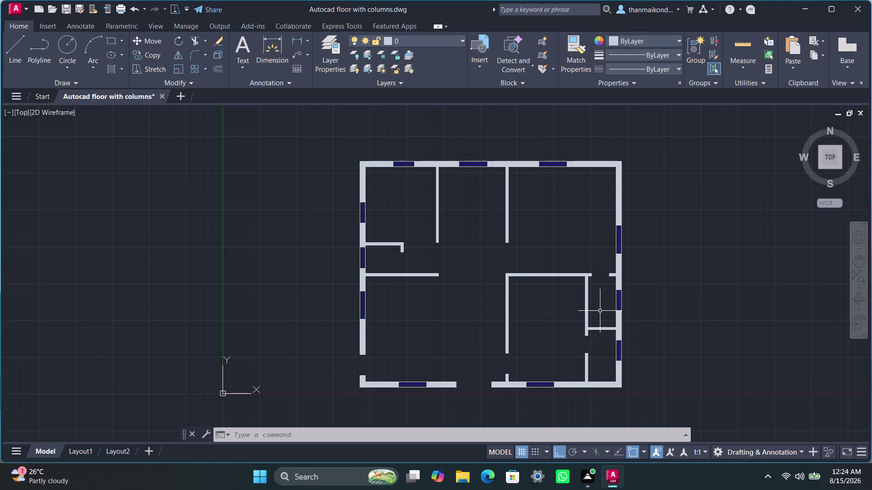
Open Tool Palettes with Ctrl+3 and start inserting the Door - Imperial sample.
key(ctrl+3)
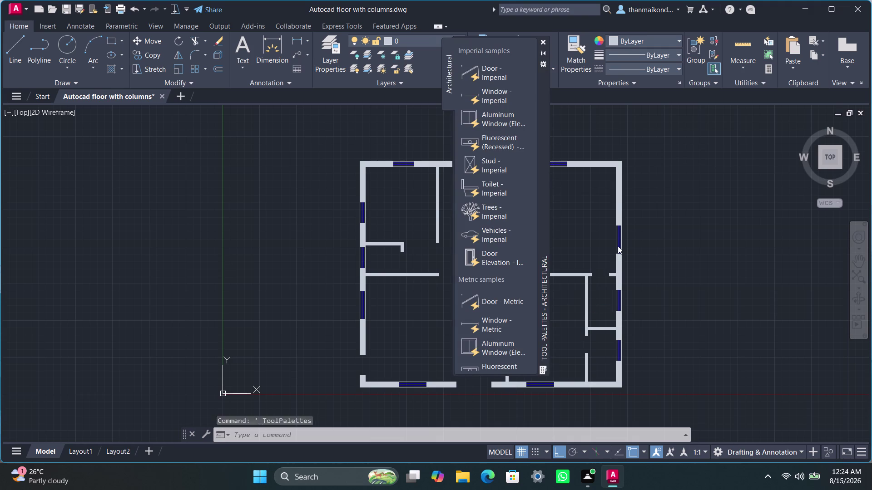
click(488, 71)
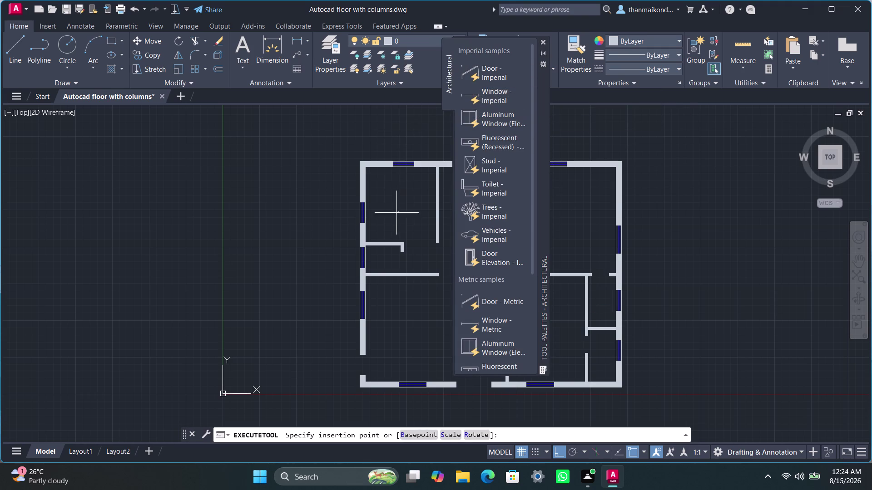
click(406, 252)
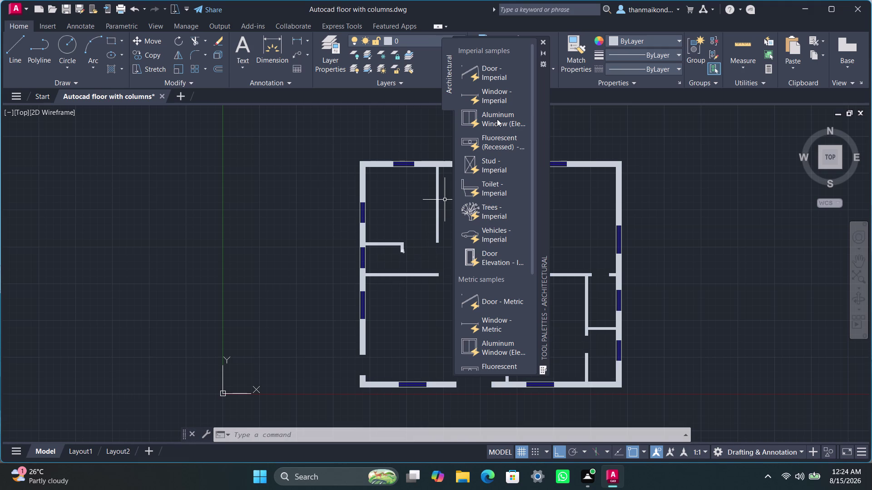
double_click(471, 77)
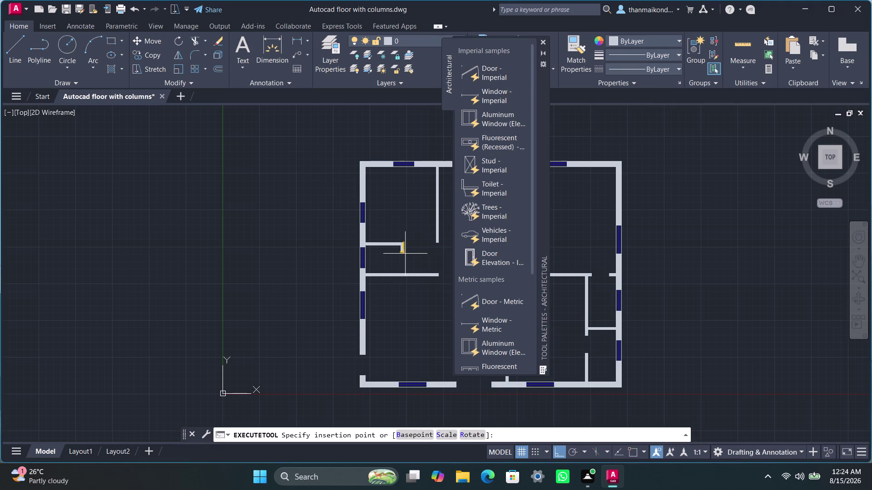
scroll(up, 3)
scroll(up, 3)
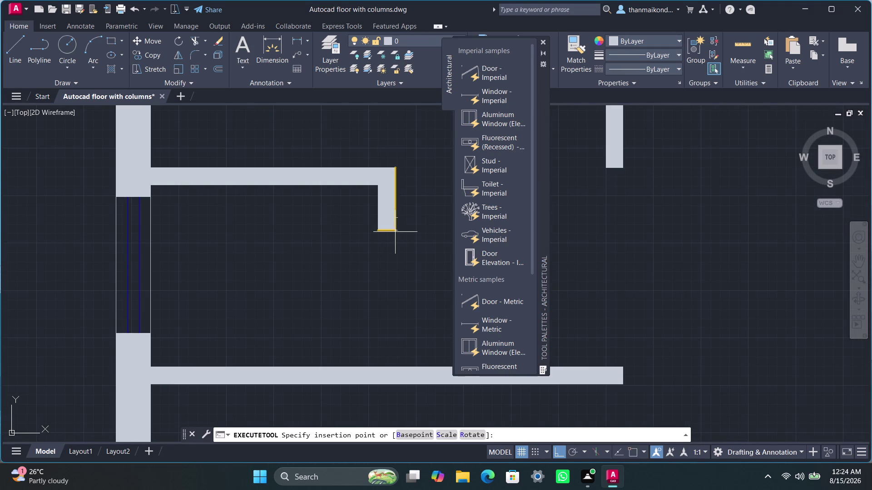
Place a trial door at the end of the short wall, then undo it twice.
click(395, 232)
scroll(up, 3)
scroll(up, 3)
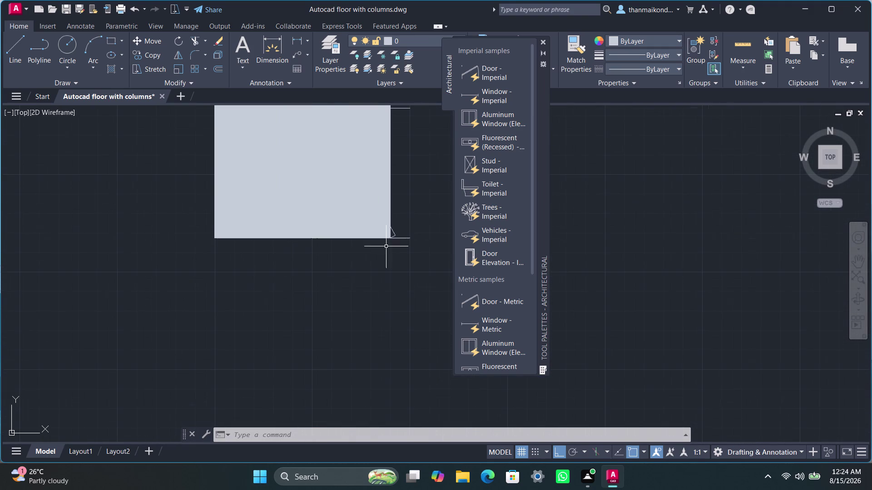
scroll(down, 3)
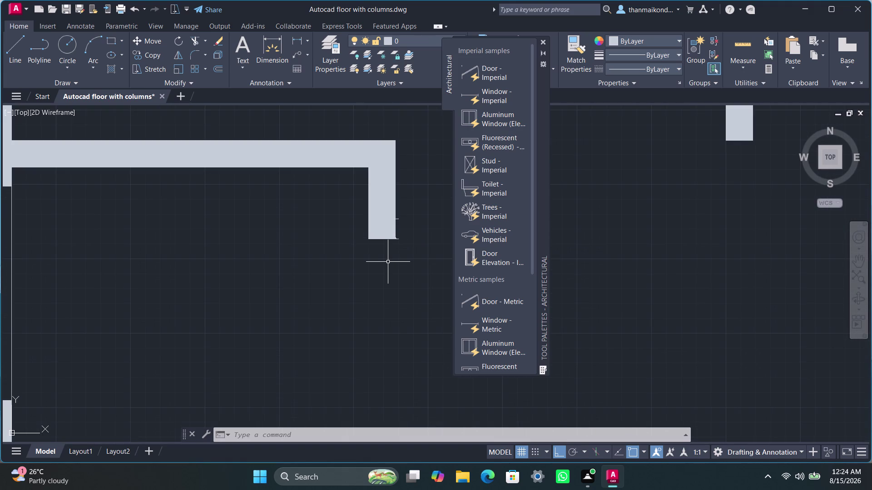
key(ctrl+z)
key(ctrl+z)
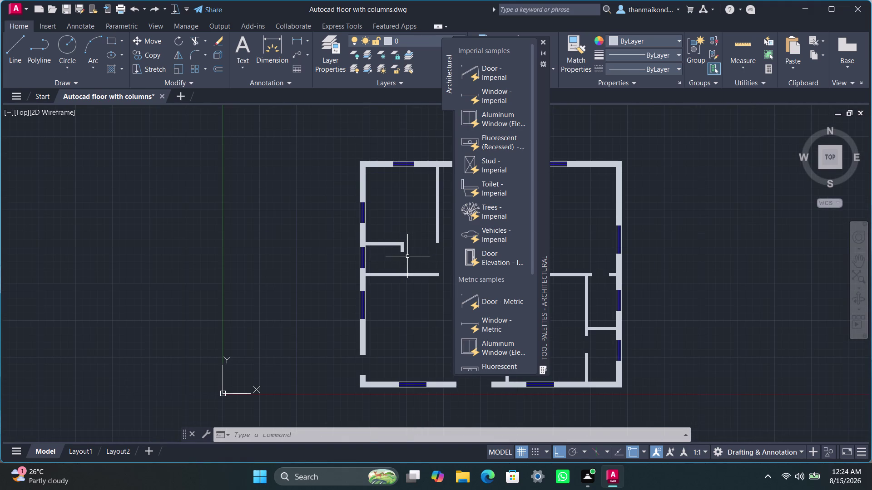
scroll(up, 3)
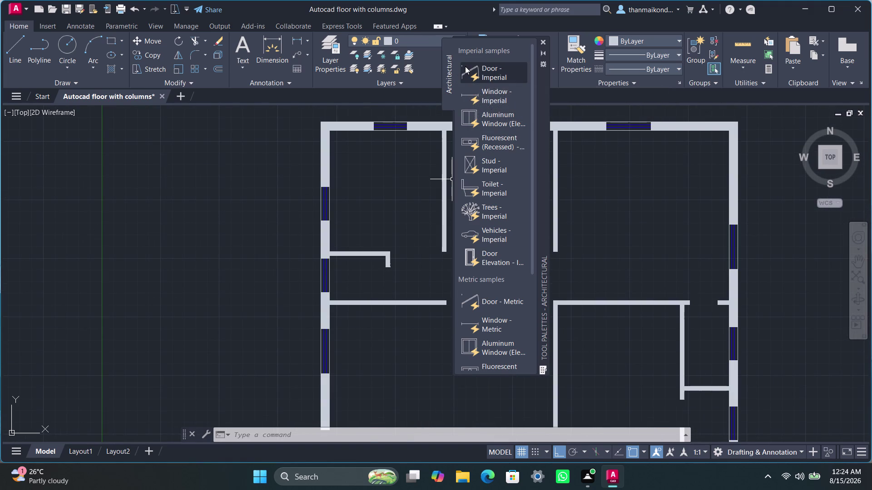
Insert the Door - Imperial block in the empty space left of the plan.
right_click(512, 76)
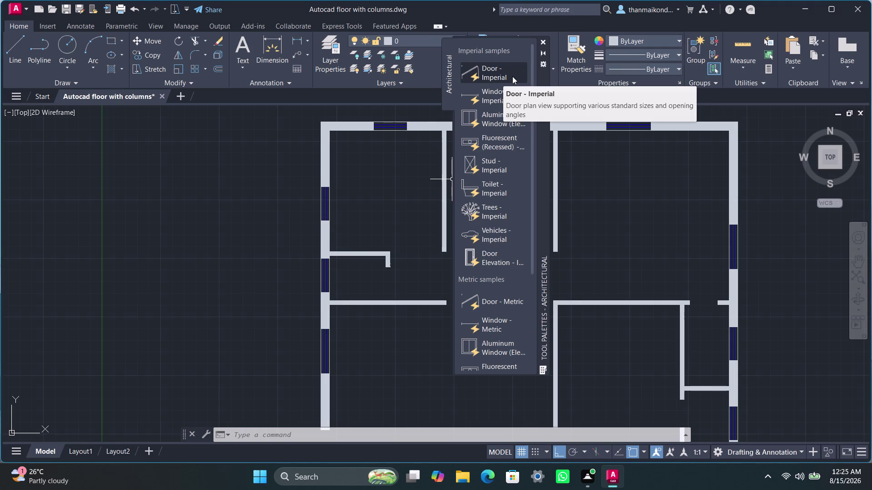
click(511, 77)
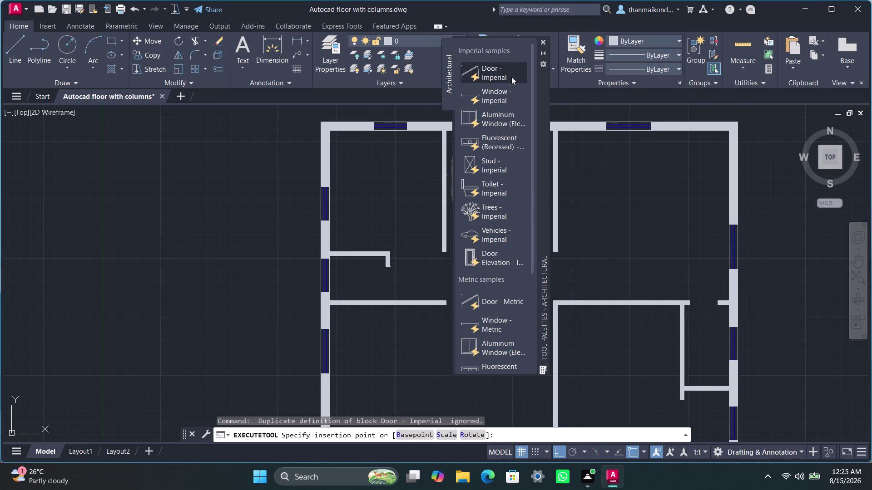
click(153, 200)
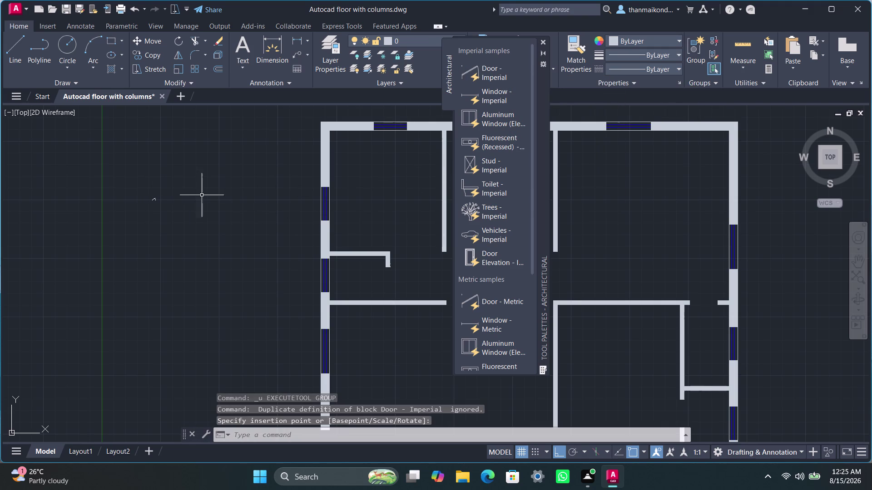
scroll(up, 3)
scroll(up, 3)
middle_drag(173, 190, 174, 234)
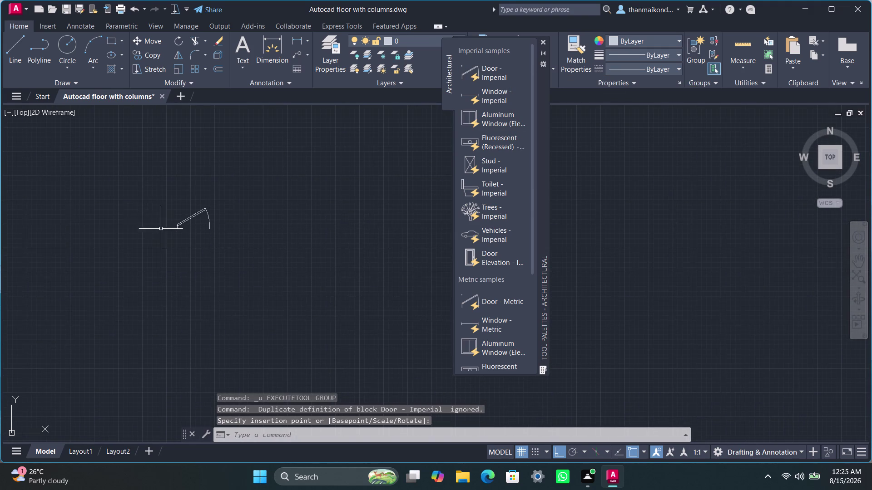
key(Escape)
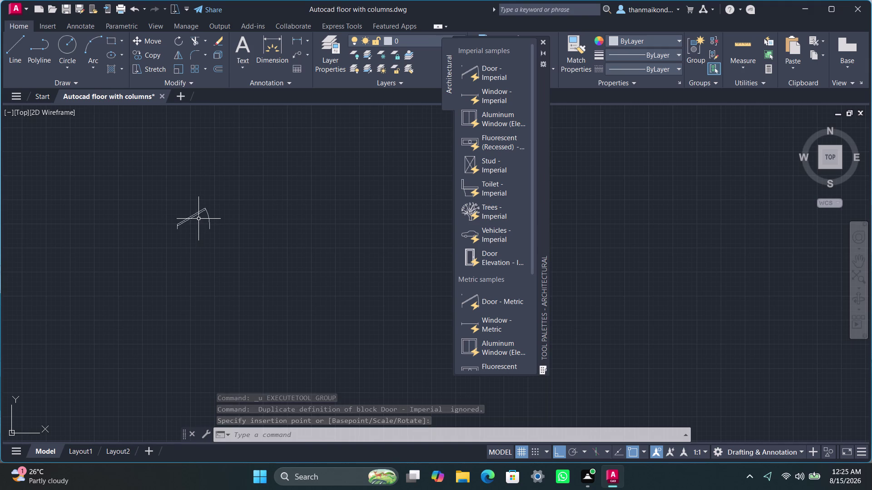
Select the new door and stretch its width grip to a wider opening.
click(166, 201)
click(242, 241)
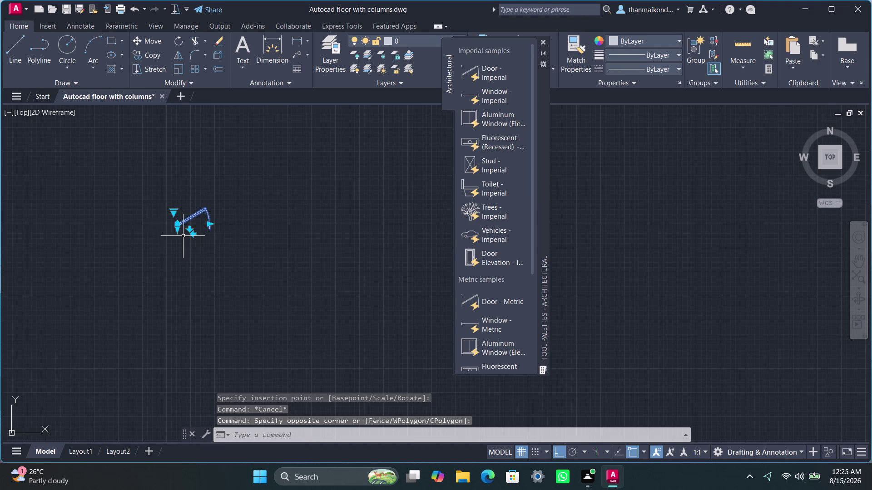
scroll(up, 3)
drag(240, 206, 299, 213)
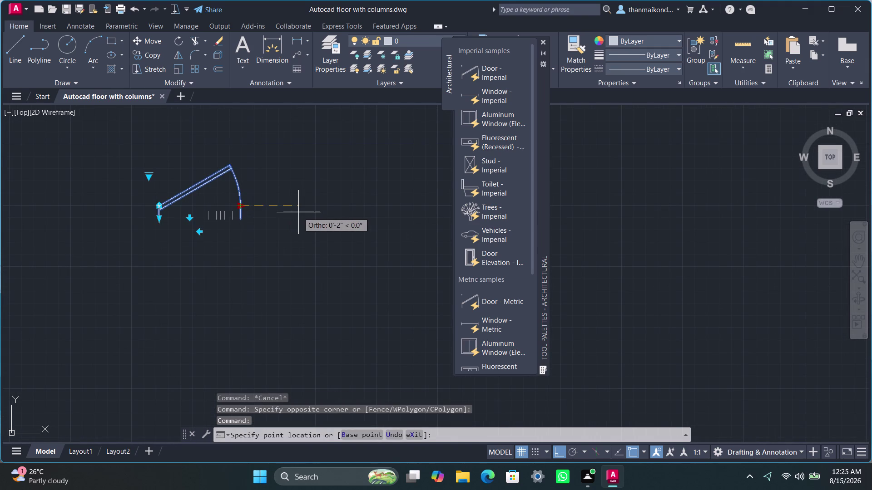
drag(299, 213, 299, 212)
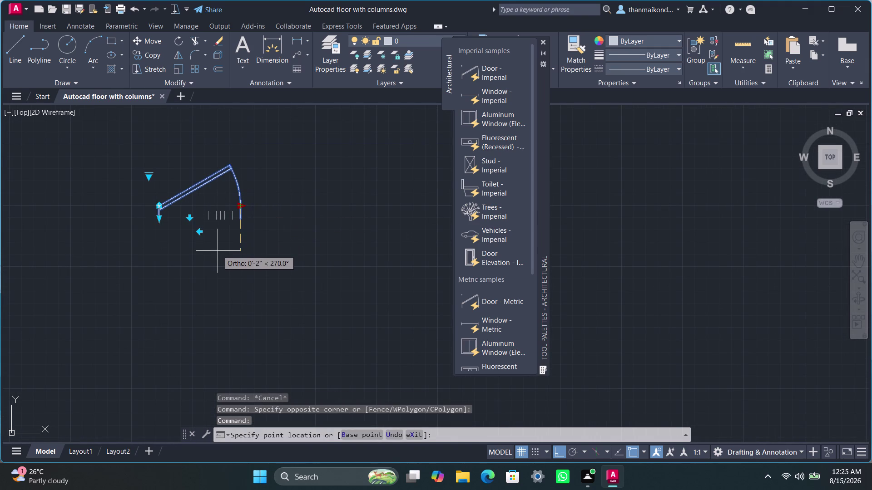
click(217, 259)
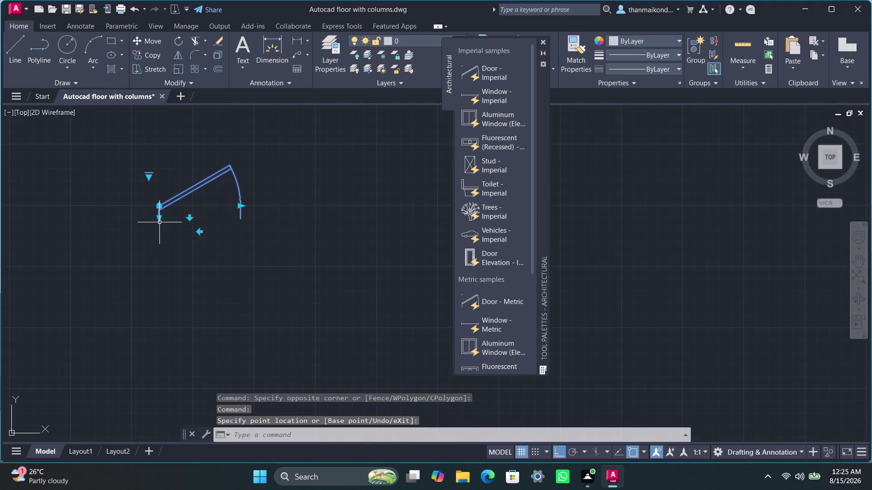
Clear and reselect the door block so its swing can be edited.
click(159, 222)
key(Escape)
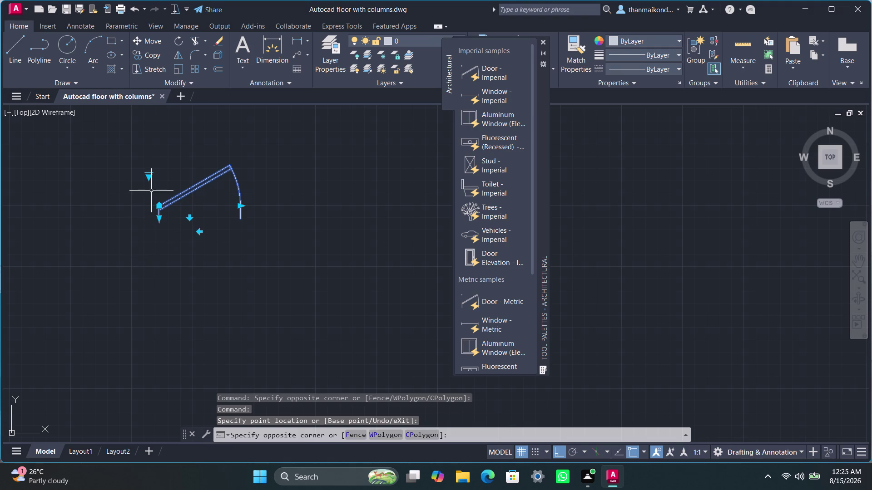
key(Escape)
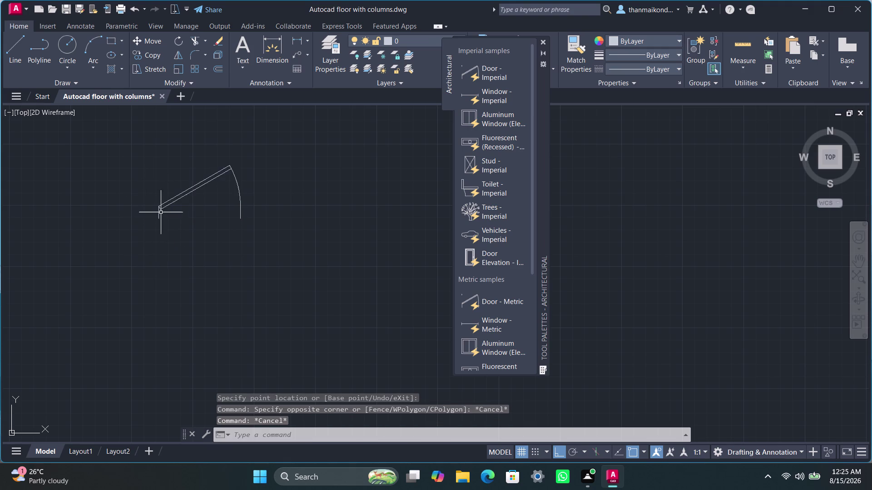
click(159, 209)
click(148, 180)
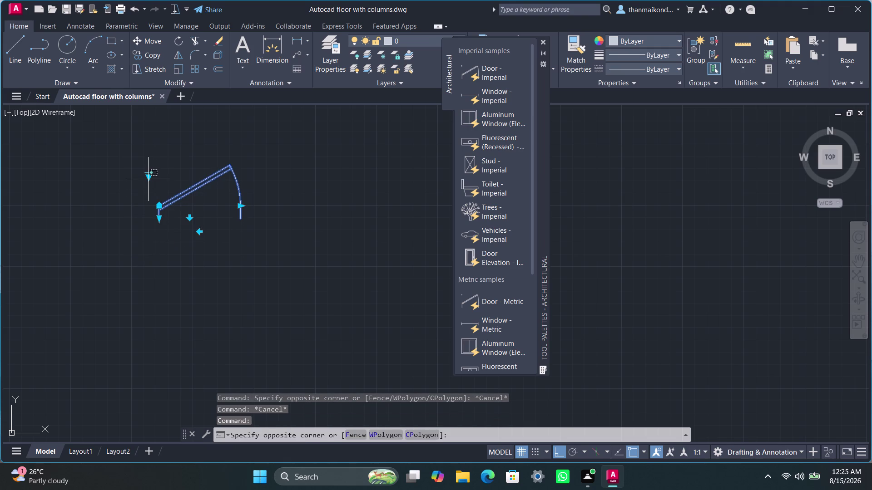
key(Escape)
key(Escape)
key(Escape)
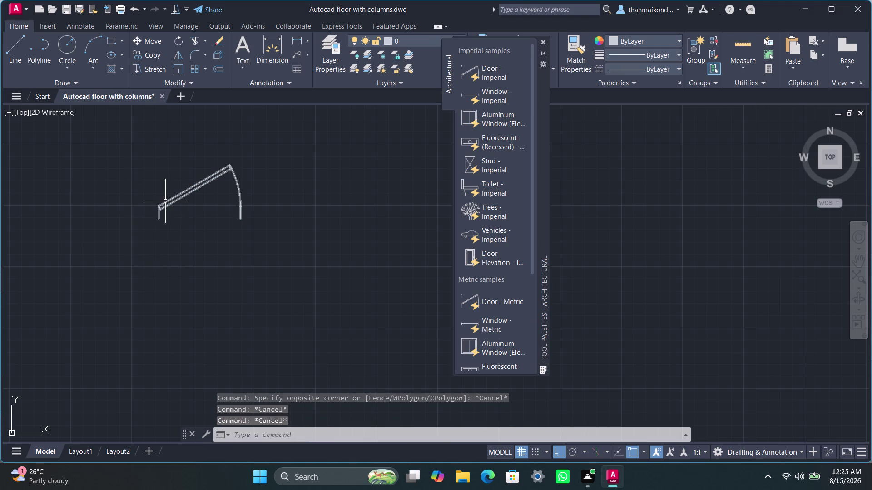
click(165, 203)
Set the door block's opening angle to 90 degrees.
click(148, 178)
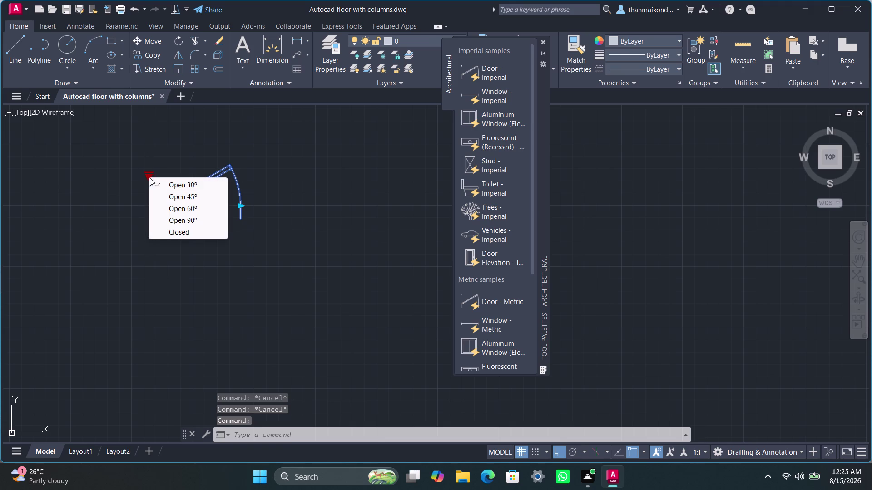
click(189, 218)
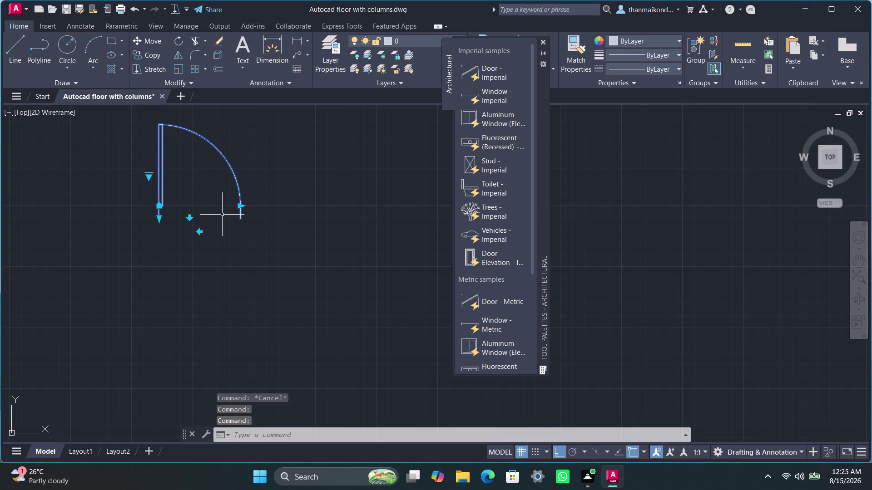
click(160, 158)
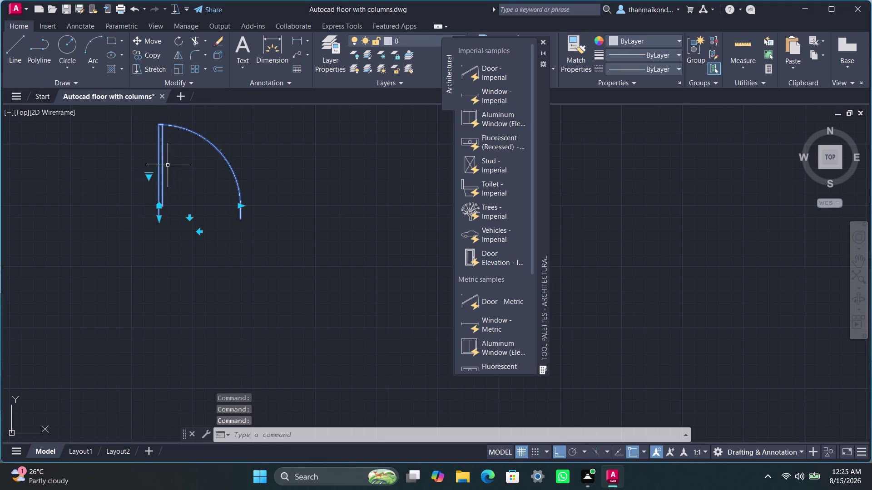
scroll(down, 3)
middle_drag(264, 250, 176, 258)
scroll(down, 3)
scroll(down, 3)
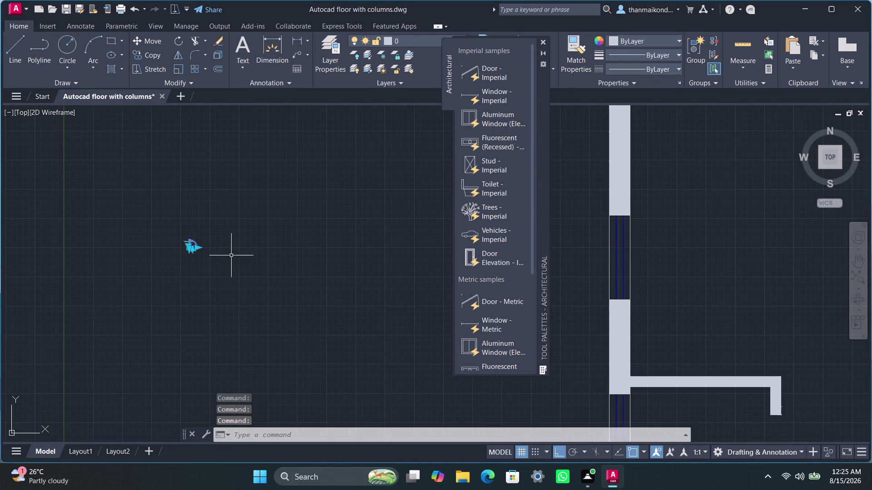
middle_drag(233, 256, 240, 253)
scroll(up, 3)
scroll(up, 3)
middle_drag(212, 227, 307, 255)
Widen the door, flip its swing to the other side, keeping 90 degrees.
drag(228, 236, 268, 237)
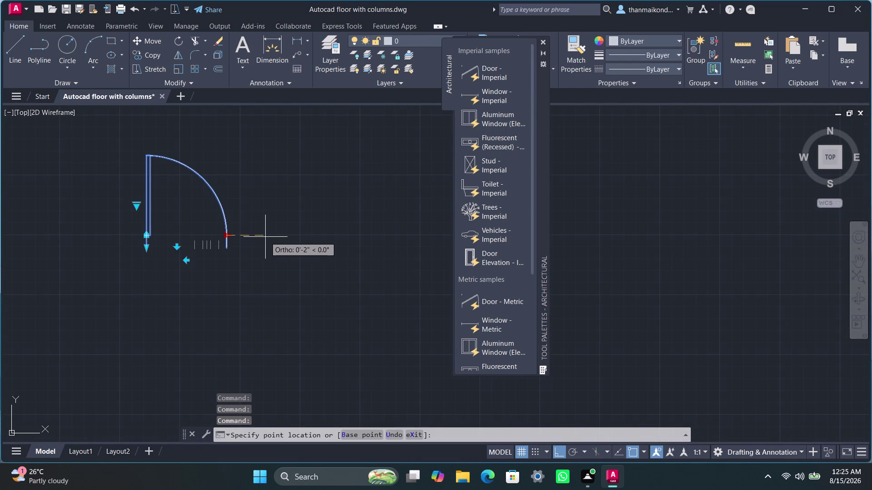
drag(268, 237, 317, 237)
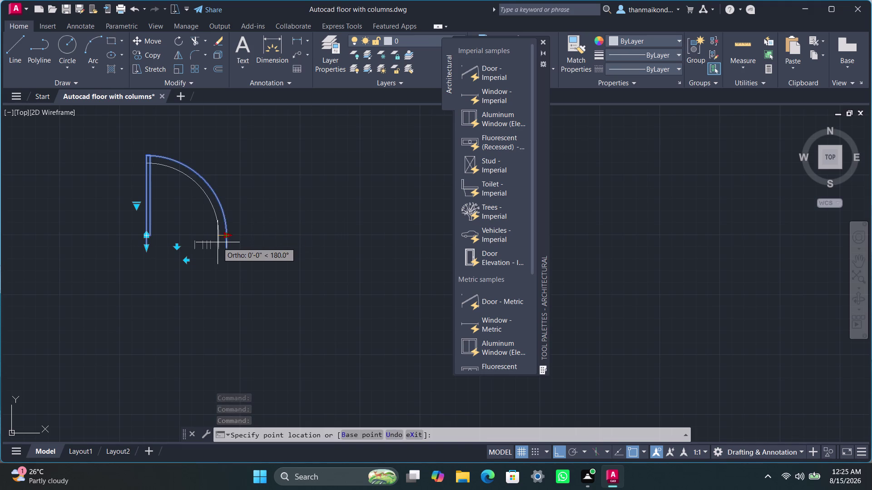
click(240, 218)
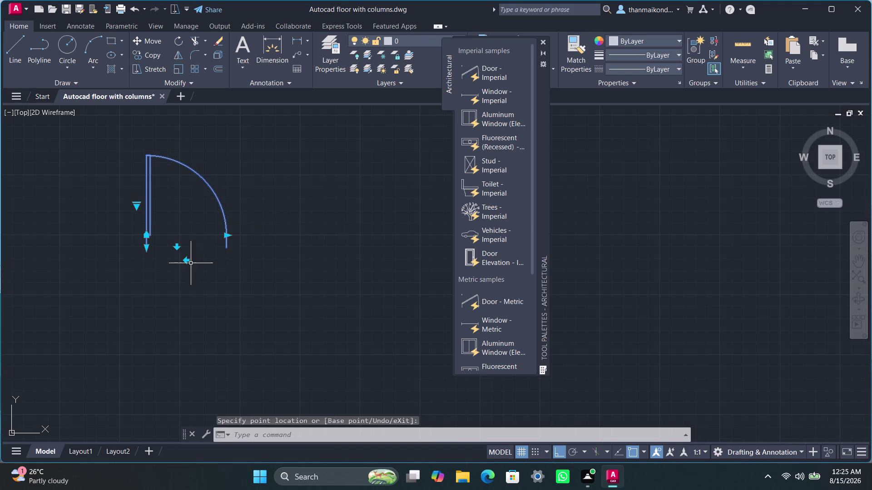
click(178, 248)
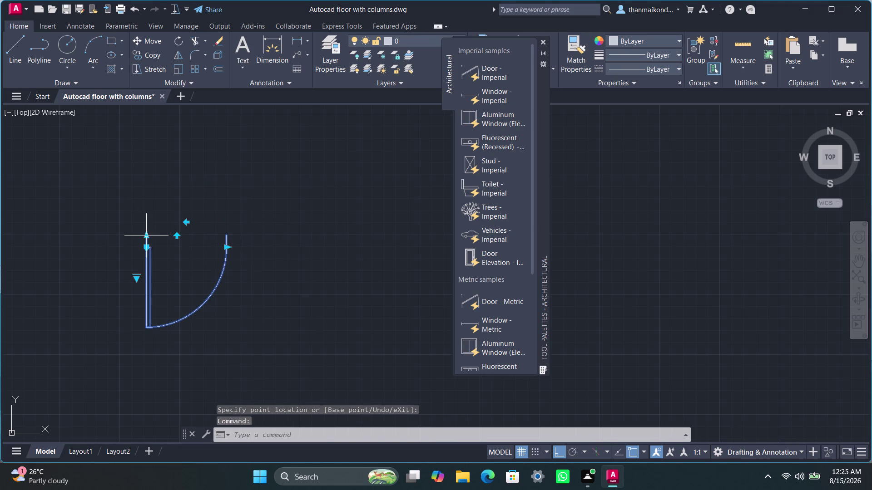
drag(147, 237, 156, 177)
click(154, 177)
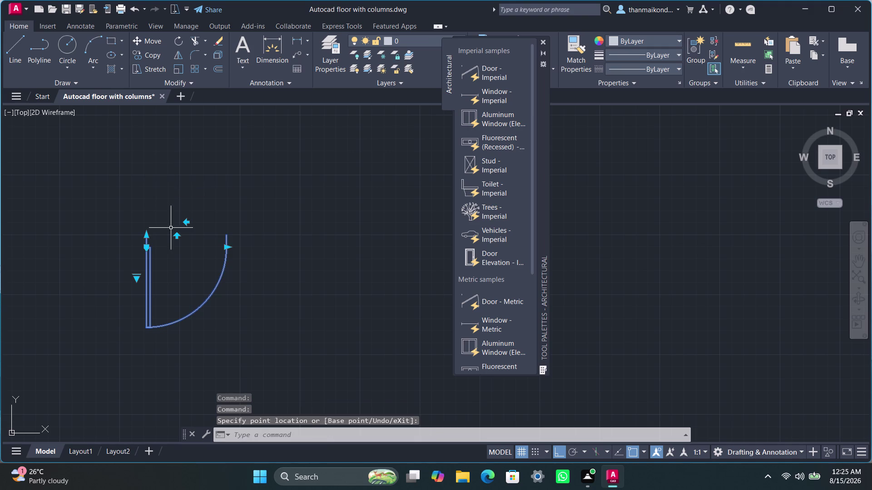
click(137, 277)
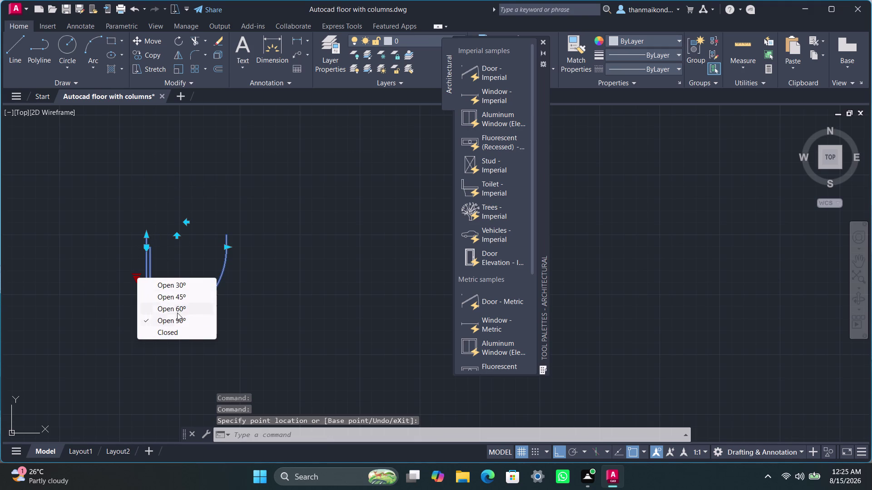
click(183, 318)
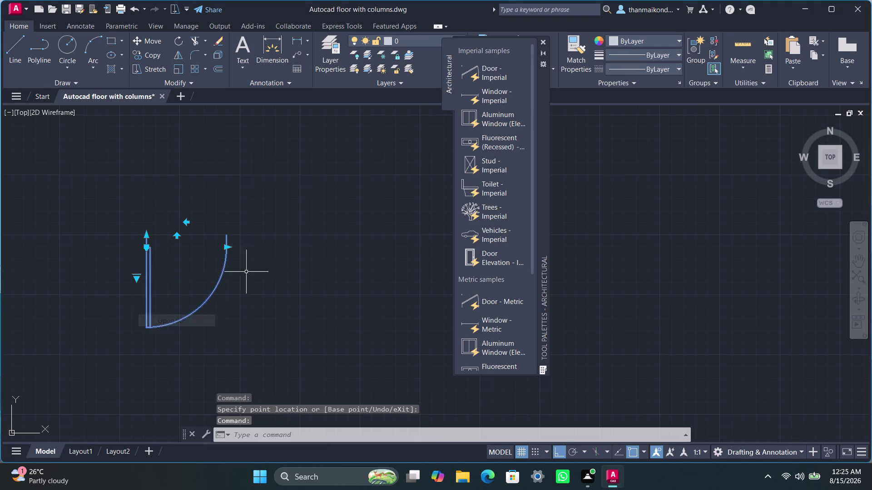
Drag the door arc's end point and snap it back onto the arc end.
drag(229, 249, 273, 252)
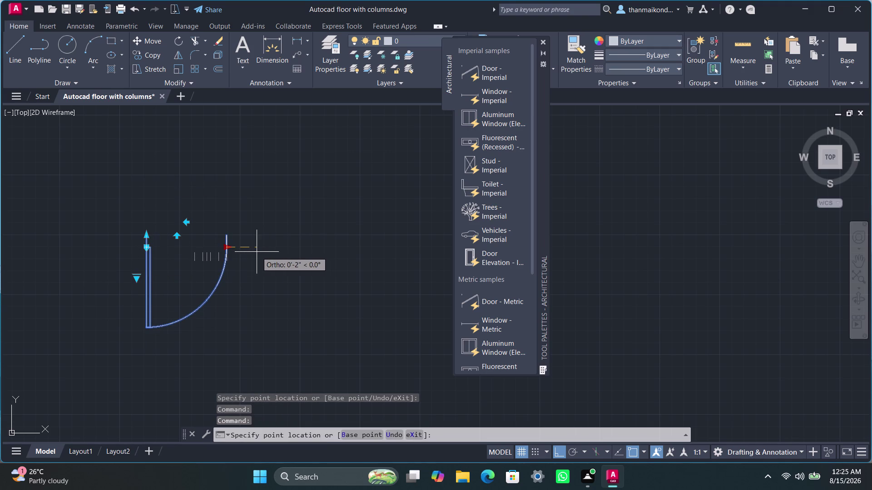
click(251, 253)
drag(227, 247, 234, 248)
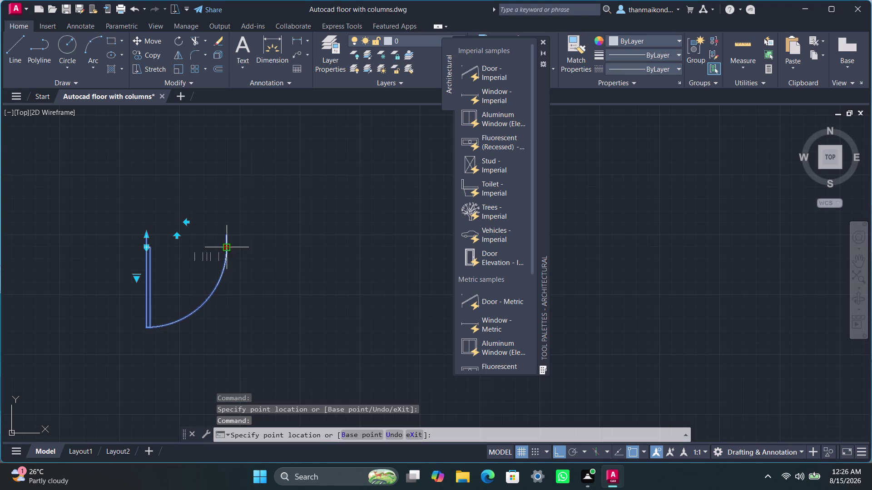
drag(234, 248, 317, 258)
click(292, 256)
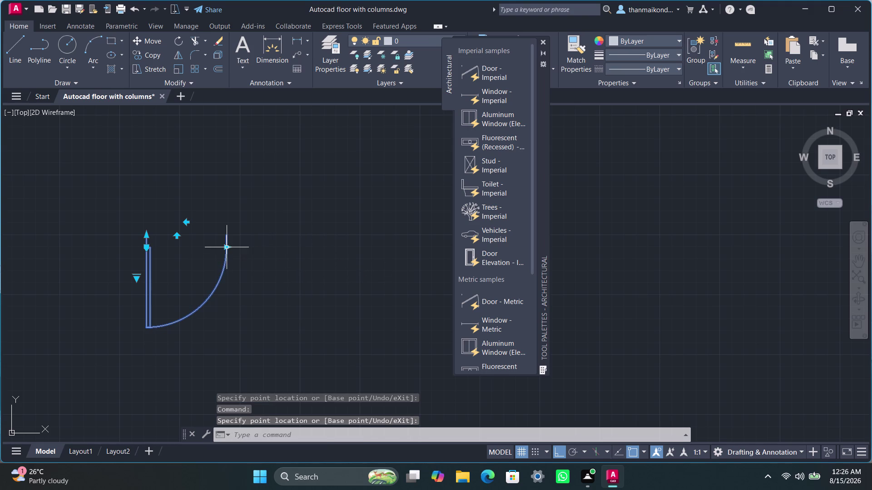
drag(226, 248, 280, 253)
click(273, 253)
Window-select the door swing block again, then cancel the edit.
scroll(down, 3)
middle_drag(289, 275, 323, 267)
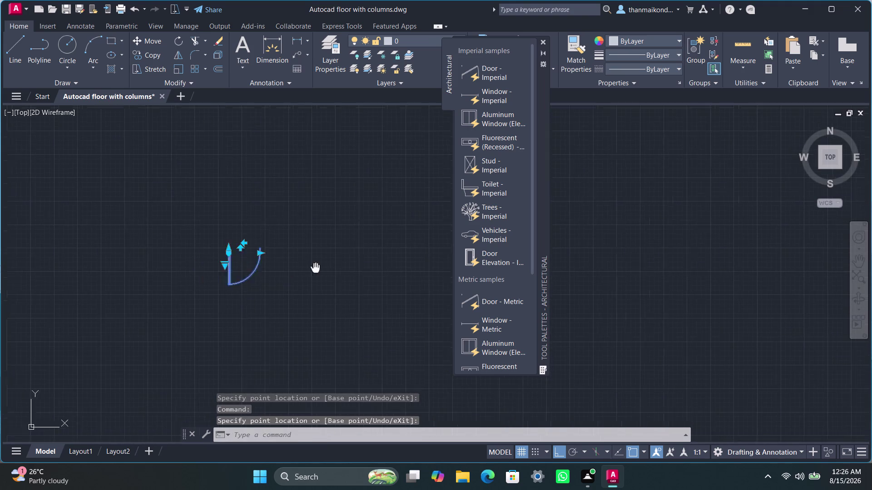
middle_drag(323, 266, 324, 266)
click(221, 230)
click(307, 300)
key(Escape)
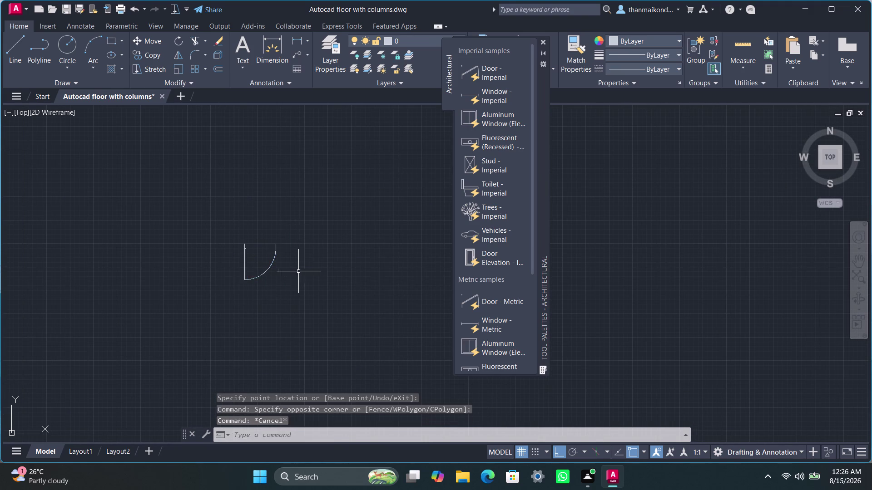
scroll(up, 3)
scroll(up, 3)
click(223, 240)
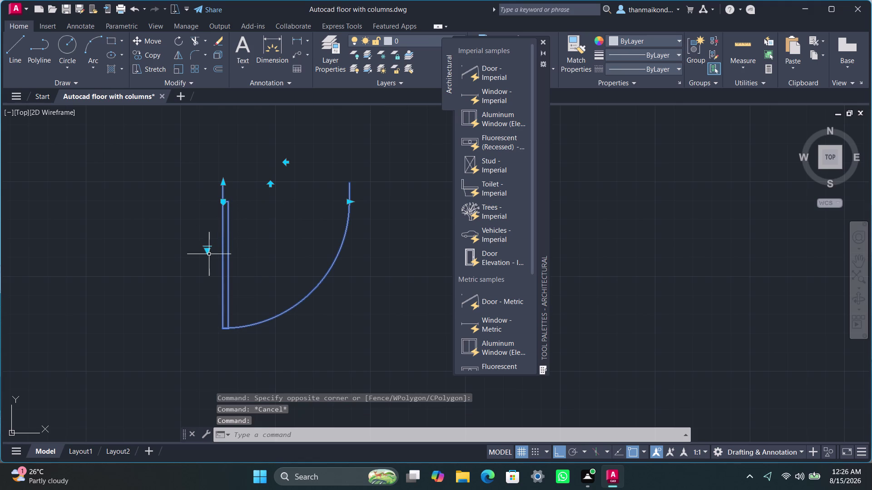
drag(348, 203, 387, 210)
key(Escape)
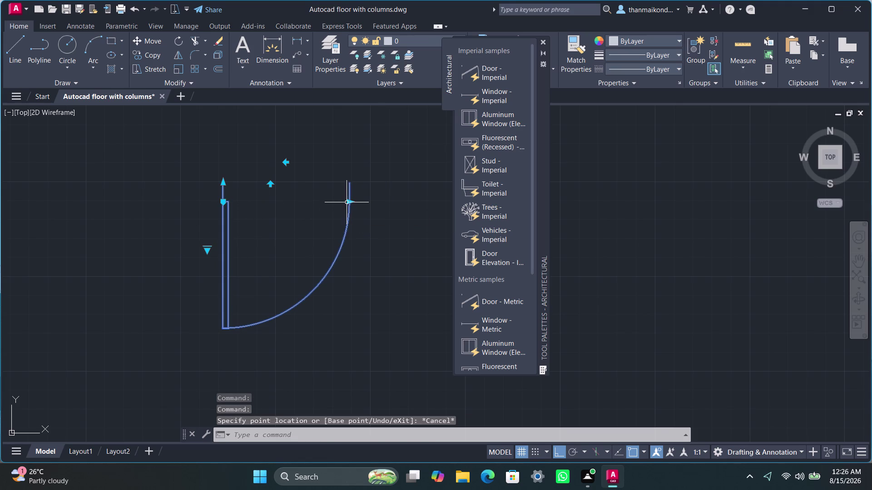
Stretch the arc end point, then window-select the door swing and cut it with Ctrl+X.
click(349, 202)
click(376, 201)
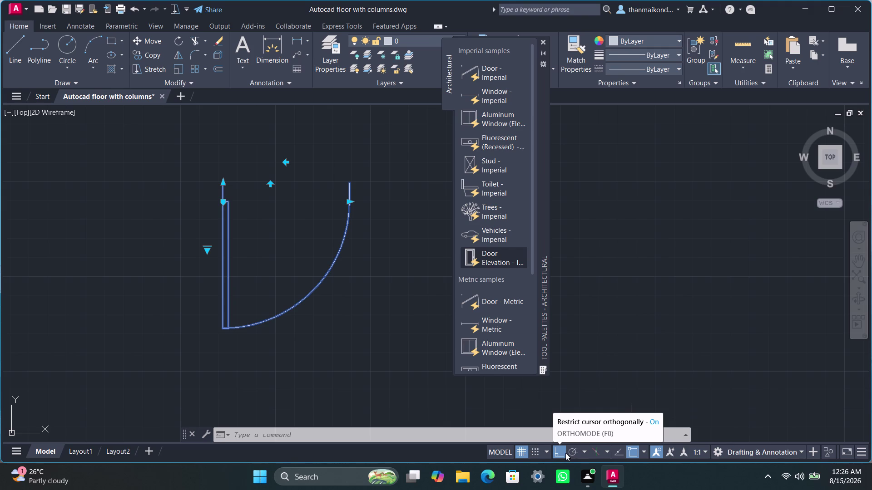
drag(553, 437, 545, 427)
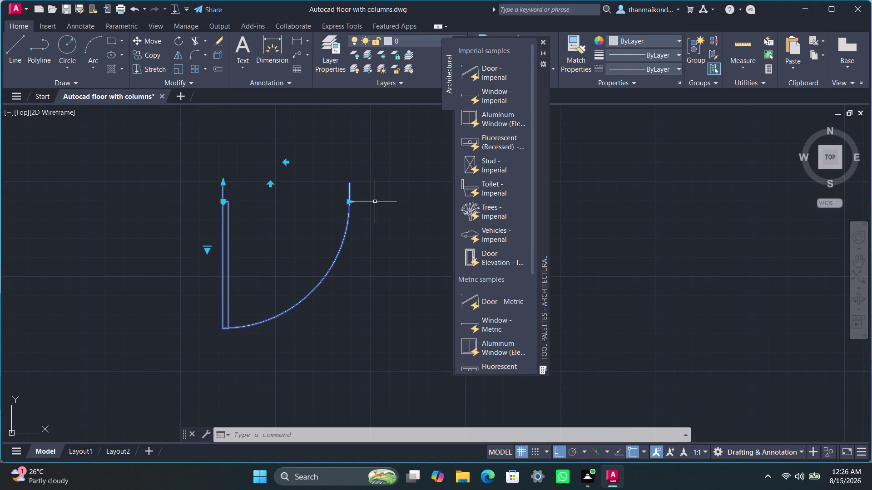
click(349, 199)
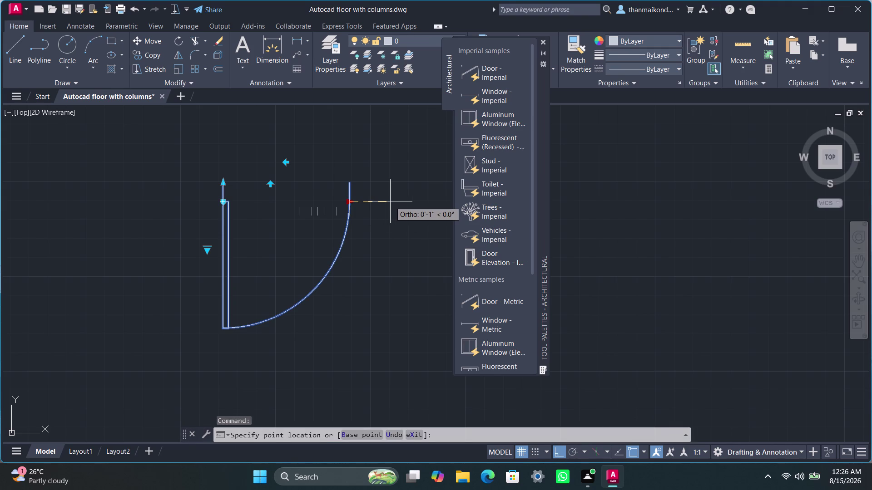
click(428, 203)
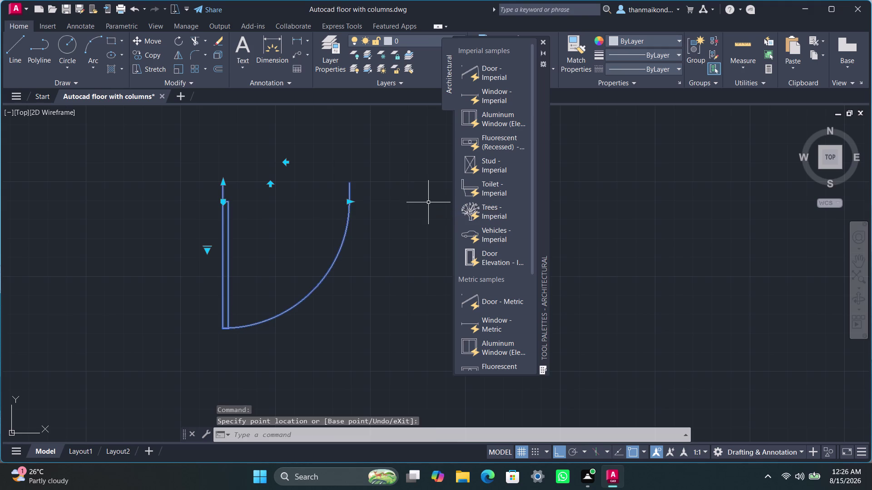
scroll(down, 3)
click(341, 245)
click(405, 301)
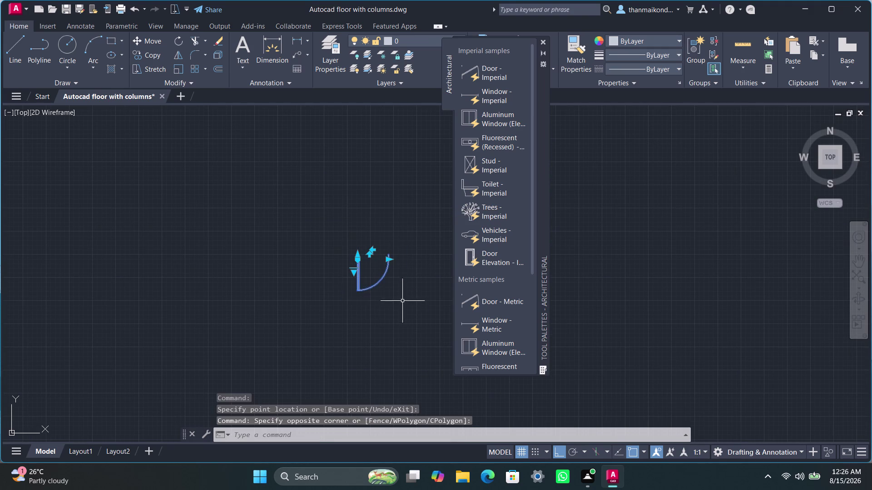
key(ctrl+x)
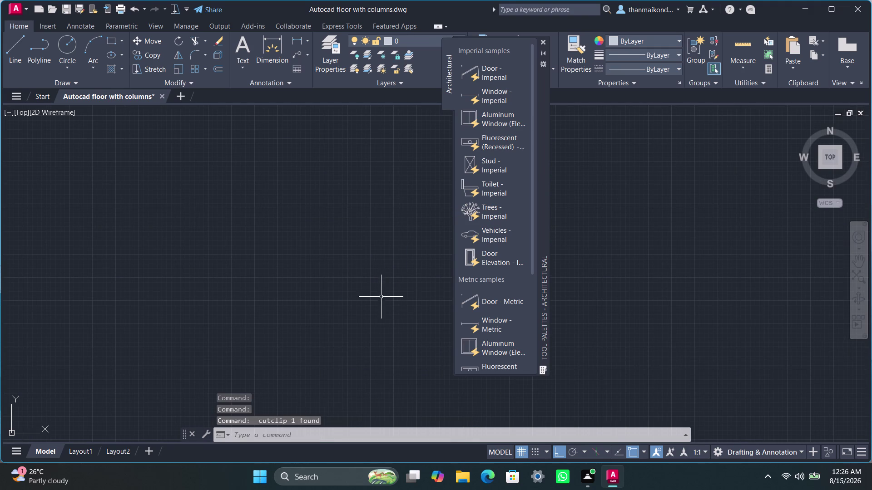
Paste the cut door at the floor plan's lower interior wall opening.
scroll(down, 3)
scroll(down, 3)
scroll(down, 3)
middle_drag(354, 282, 257, 255)
scroll(down, 3)
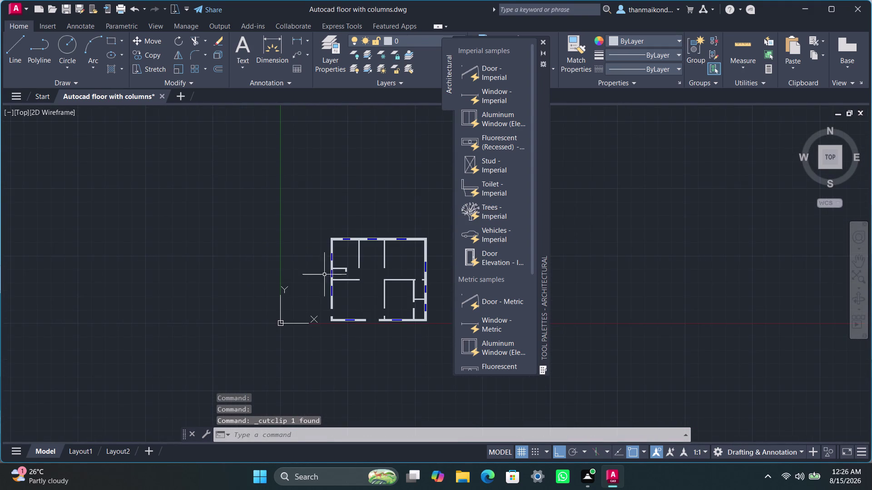
middle_drag(333, 278, 303, 263)
scroll(up, 3)
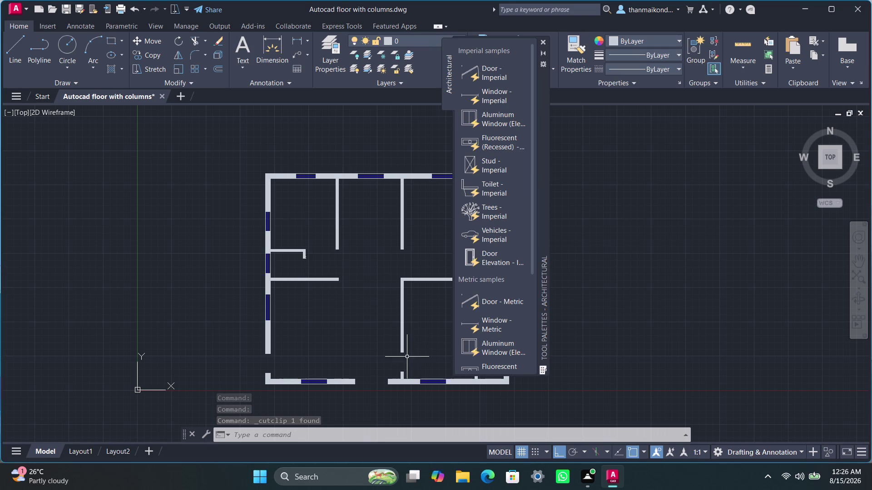
click(400, 355)
scroll(up, 3)
scroll(up, 3)
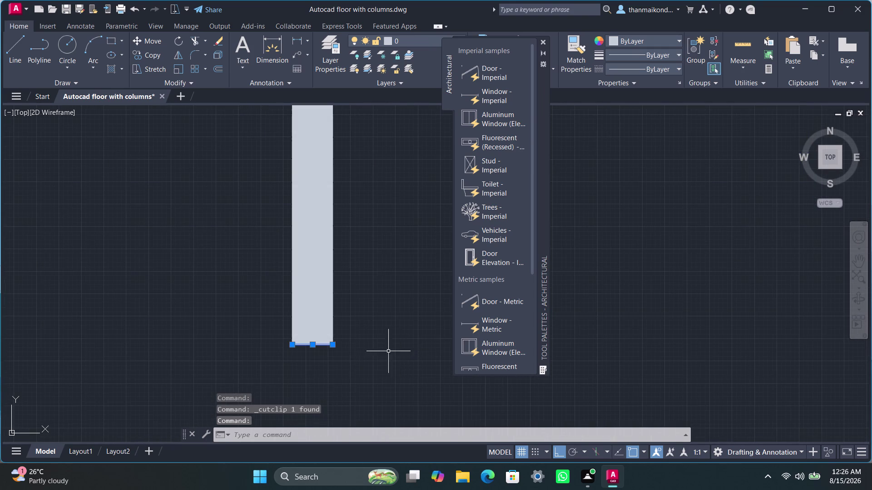
scroll(down, 3)
middle_drag(380, 351, 390, 315)
key(ctrl+v)
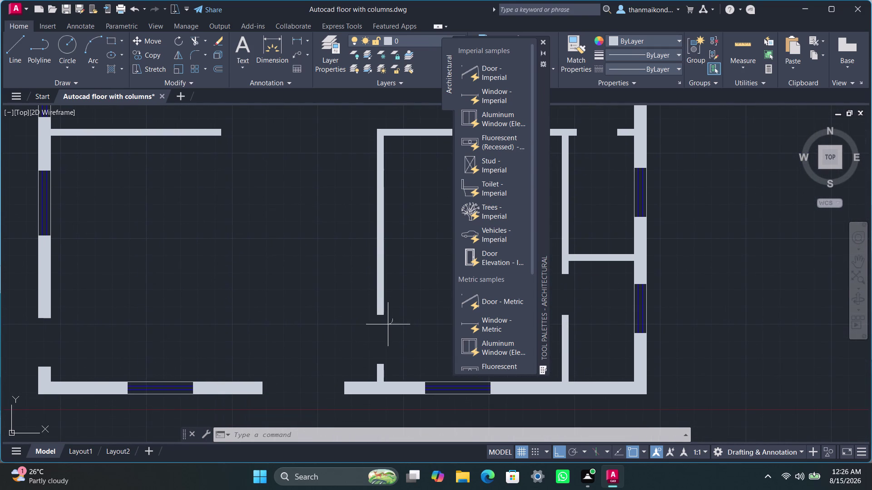
click(381, 362)
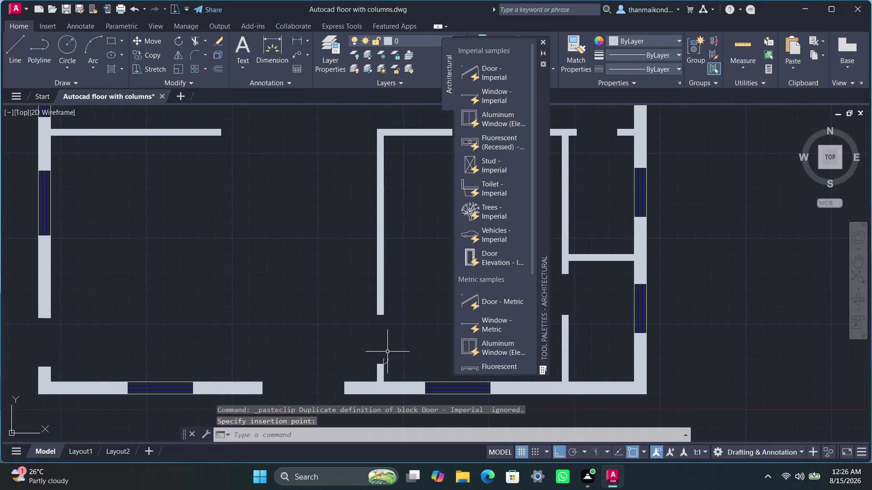
scroll(up, 3)
scroll(down, 3)
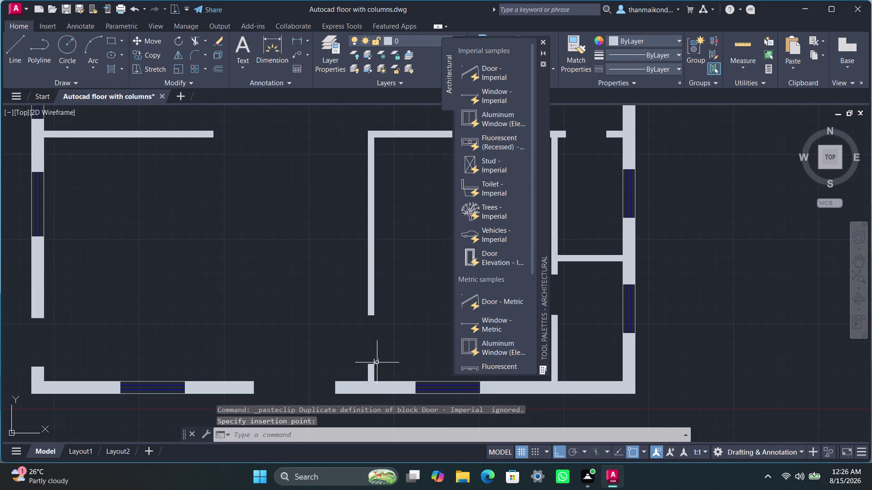
scroll(up, 3)
scroll(up, 3)
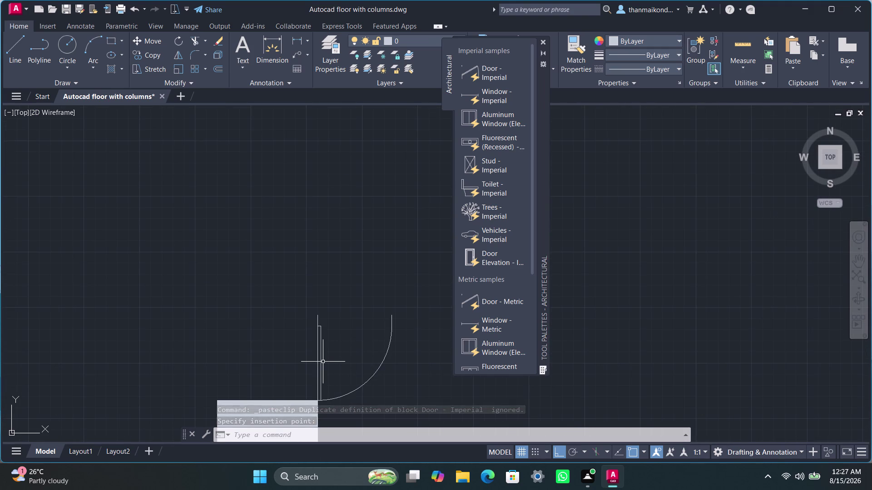
click(318, 362)
scroll(down, 3)
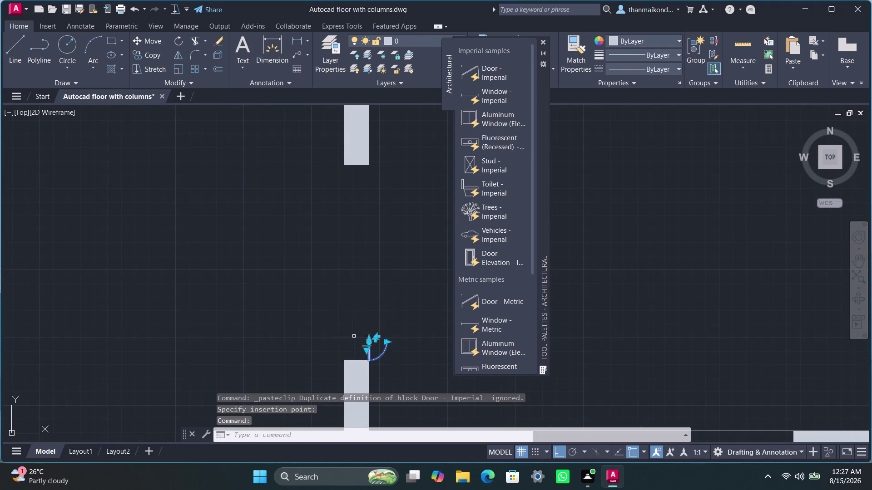
key(Escape)
Select and delete the pasted door copies, leaving the wall gap empty.
click(357, 339)
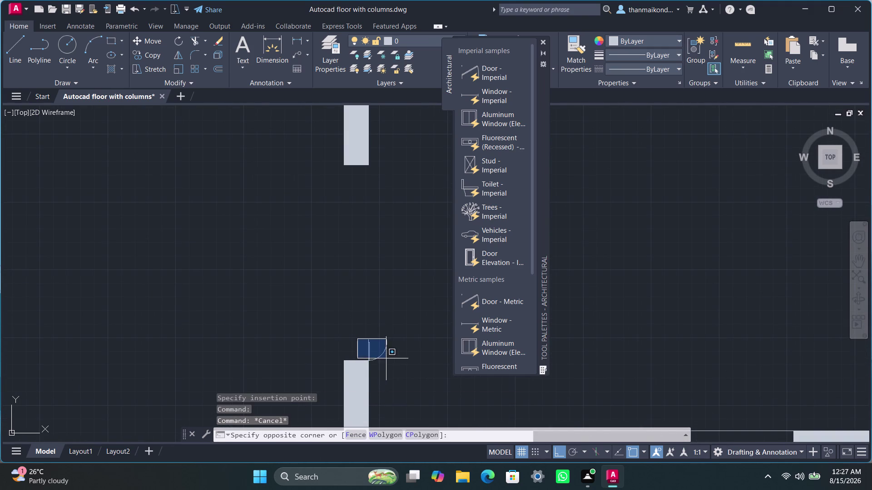
click(395, 371)
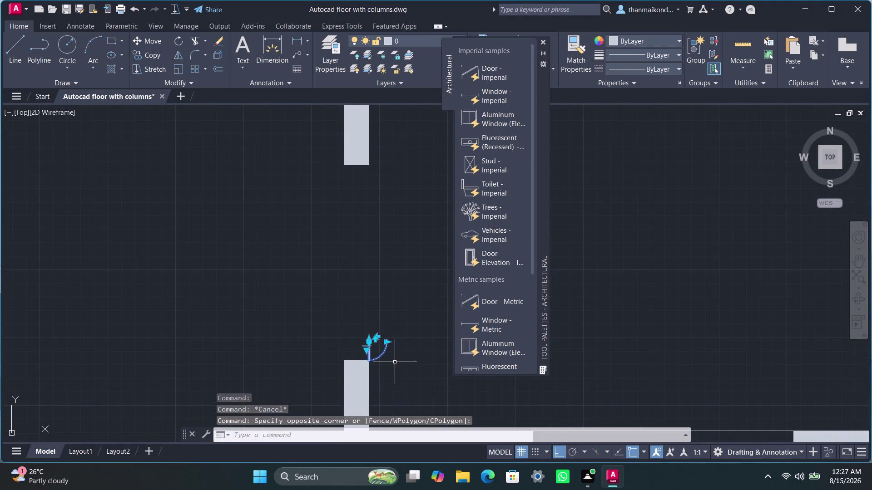
key(Escape)
scroll(up, 3)
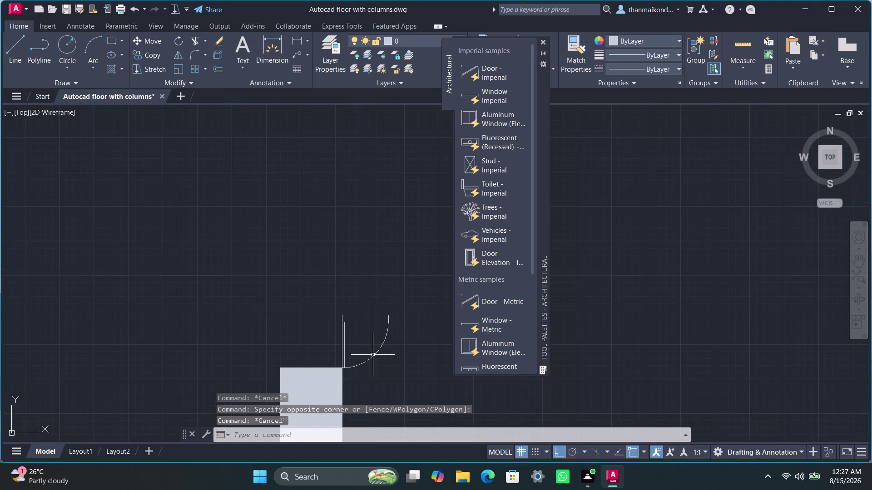
scroll(up, 3)
click(372, 357)
key(Delete)
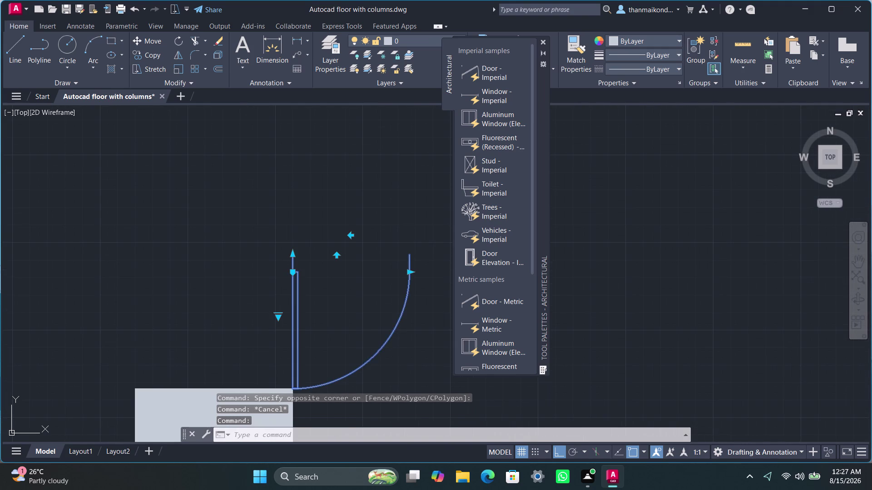
scroll(down, 3)
scroll(down, 3)
middle_drag(365, 287, 392, 316)
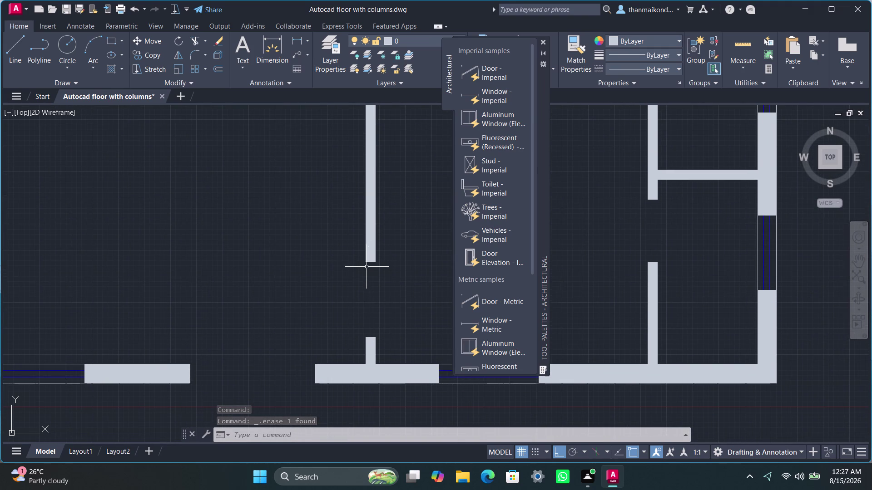
key(l)
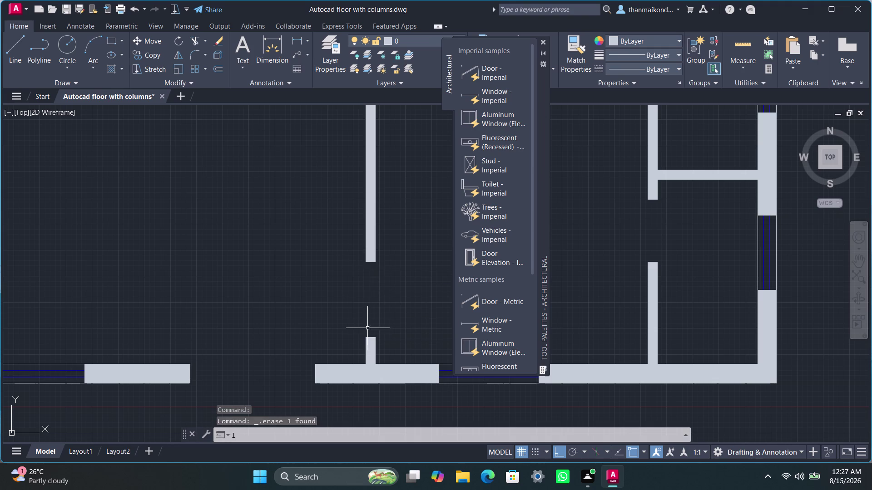
Cancel the accidentally started collinear constraint command.
scroll(up, 3)
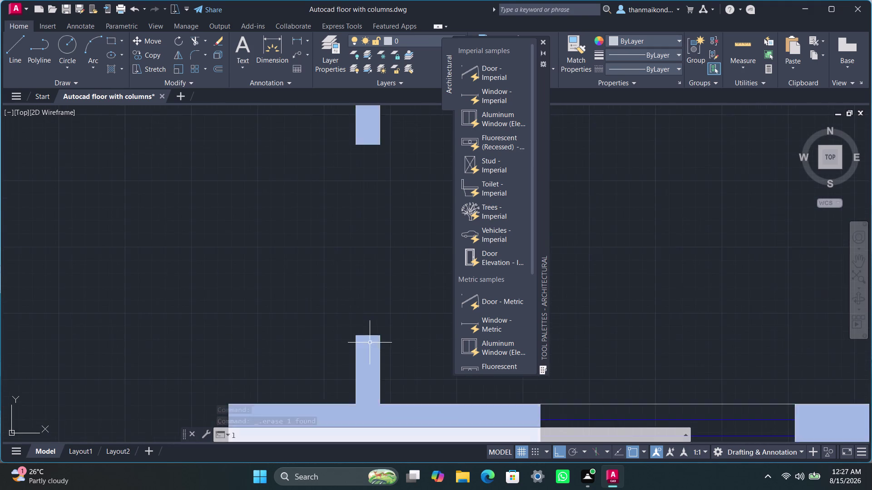
scroll(up, 3)
key(l)
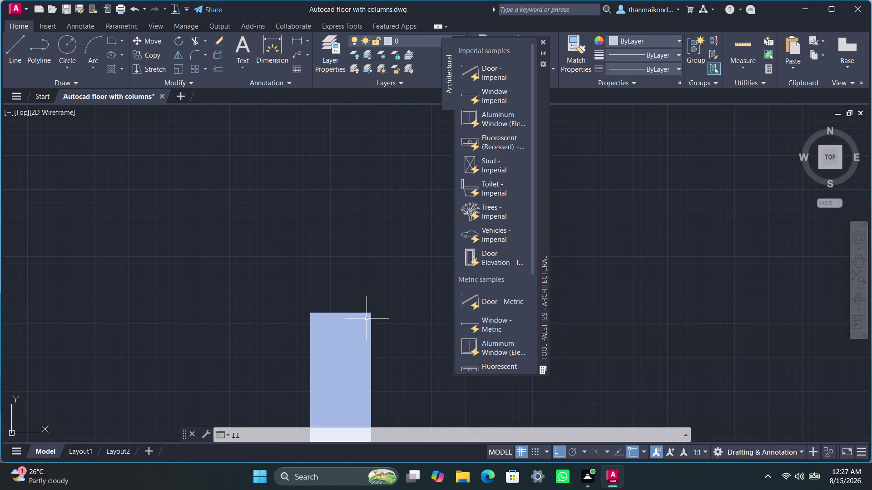
key(i)
text(ne)
key(Return)
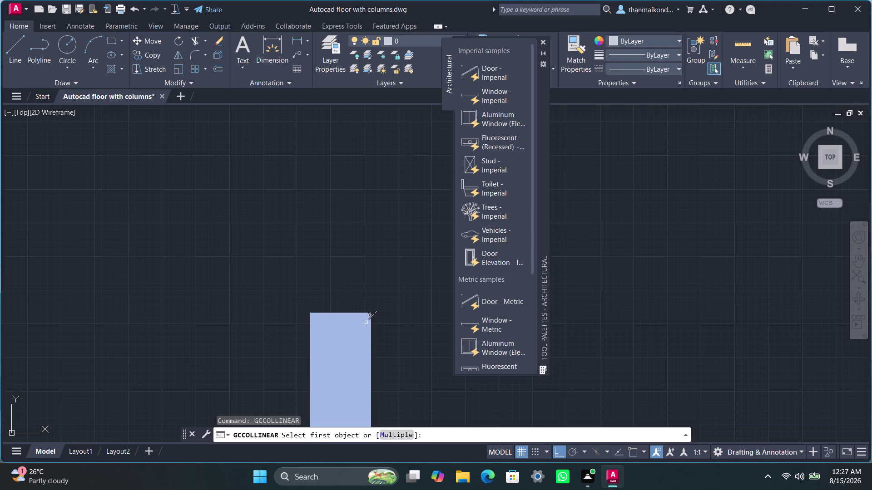
key(Escape)
key(Escape)
key(Escape)
key(Escape)
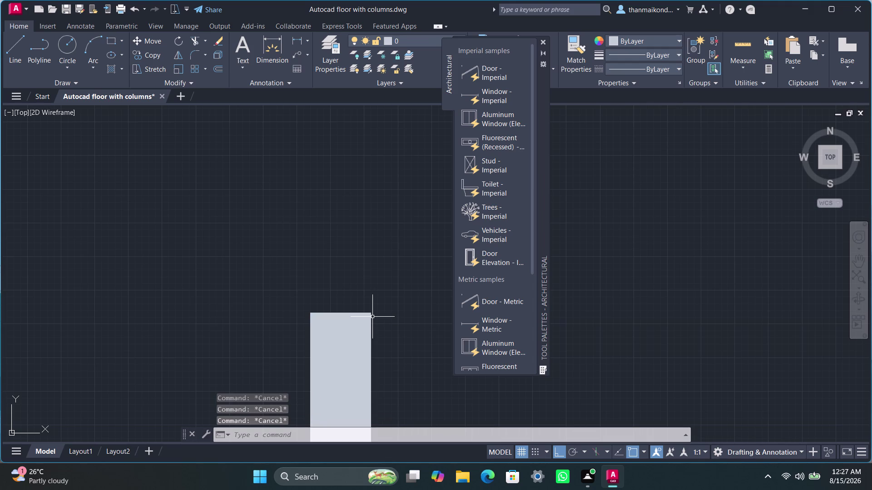
Draw a line from the stub's top corner, up and then right.
text(li)
text(ne)
key(Return)
click(369, 311)
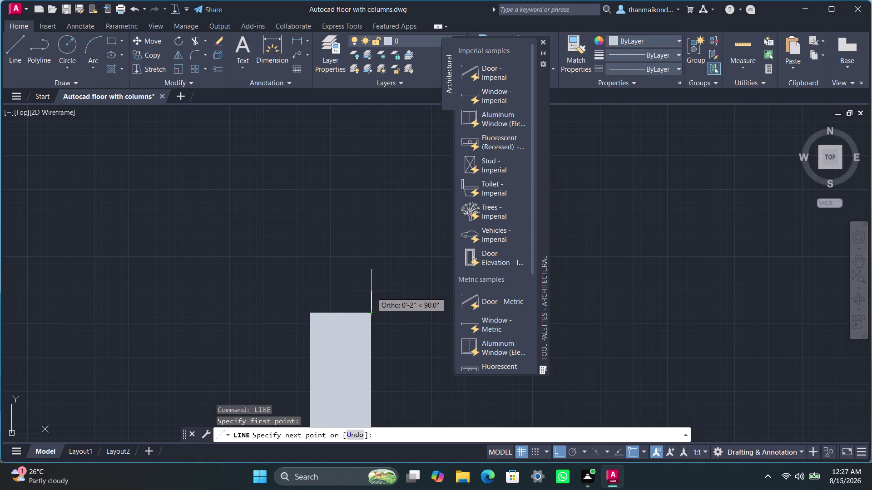
click(371, 292)
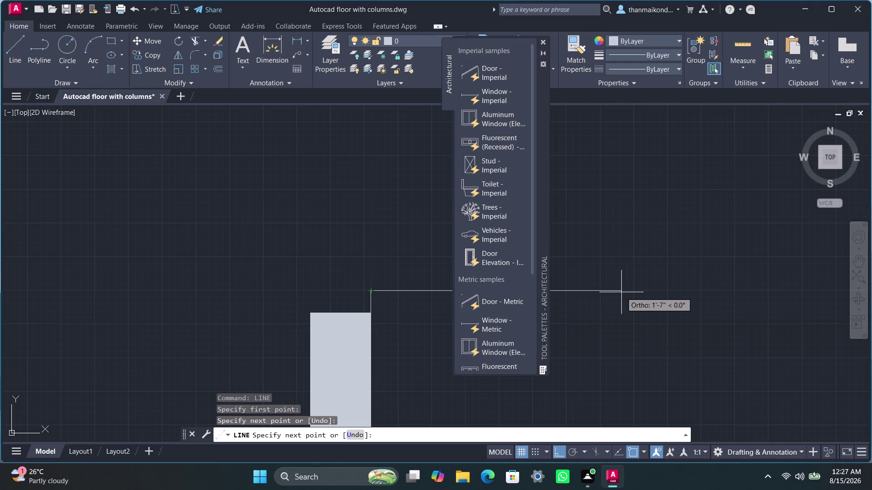
scroll(down, 3)
middle_drag(622, 293, 373, 293)
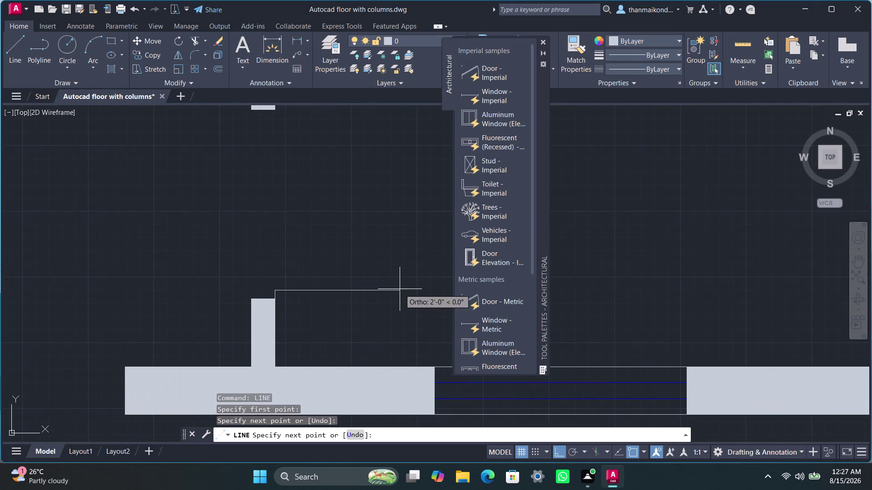
click(425, 291)
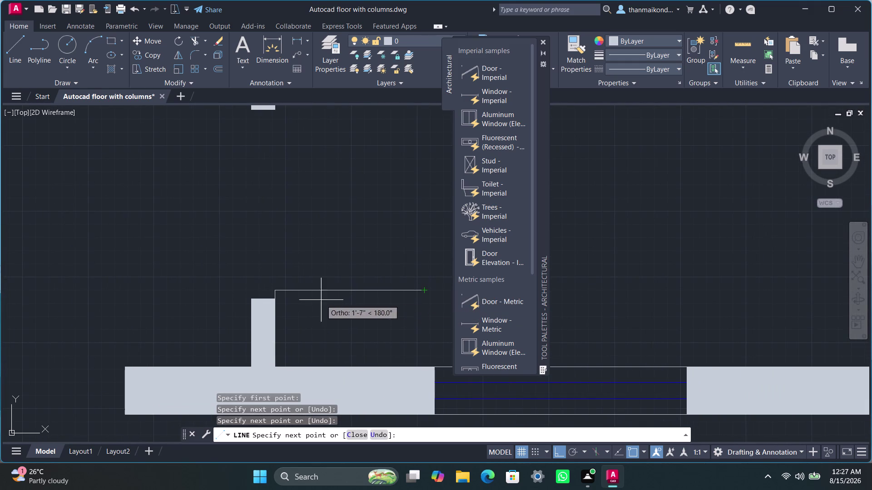
key(Escape)
Draw another line from the stub's top corner, then cancel it.
text(l)
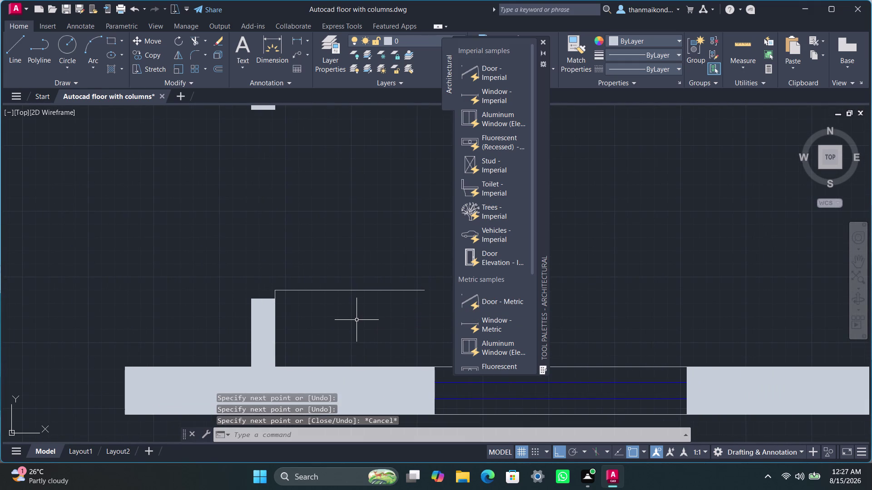
text(i)
text(ne)
key(Return)
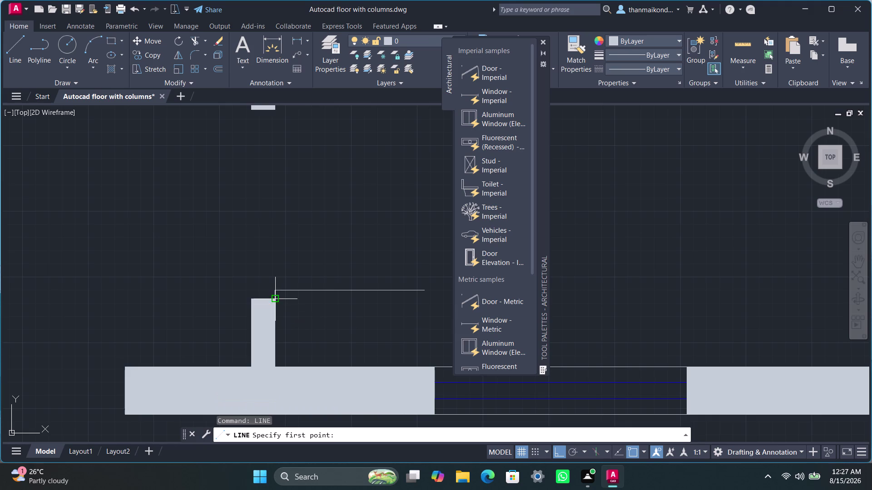
click(277, 300)
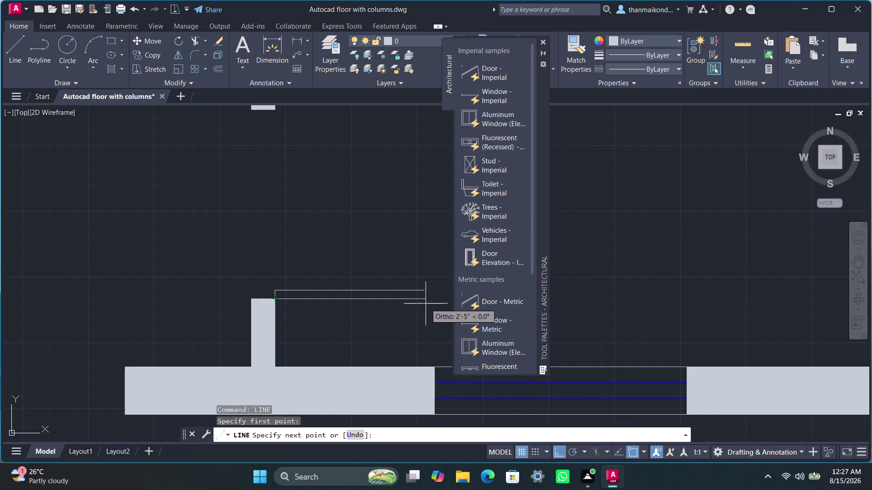
scroll(down, 3)
middle_drag(425, 306, 293, 304)
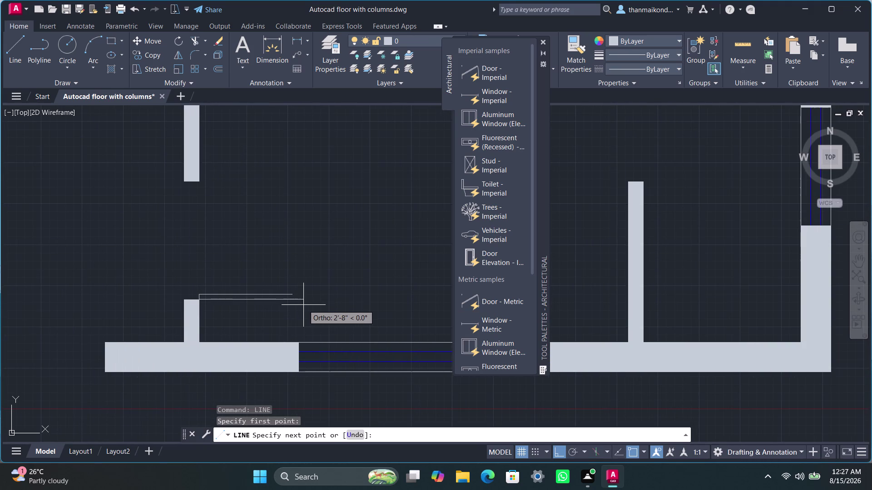
click(313, 305)
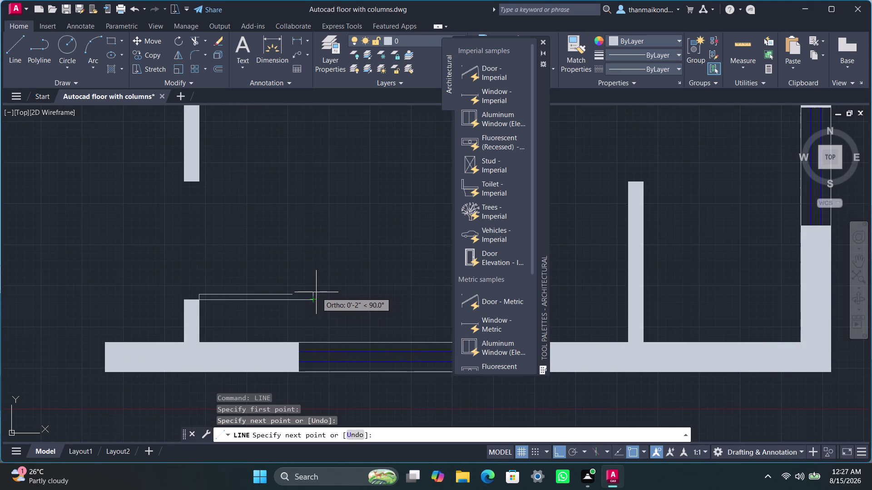
click(310, 294)
click(291, 295)
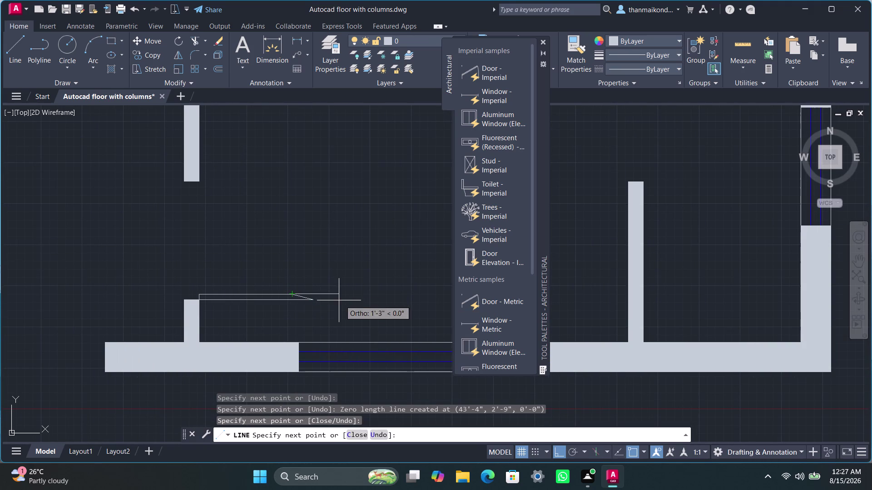
key(Escape)
key(Escape)
key(Escape)
Undo the stray extra line and restart a line at the stub's corner.
scroll(up, 3)
scroll(up, 3)
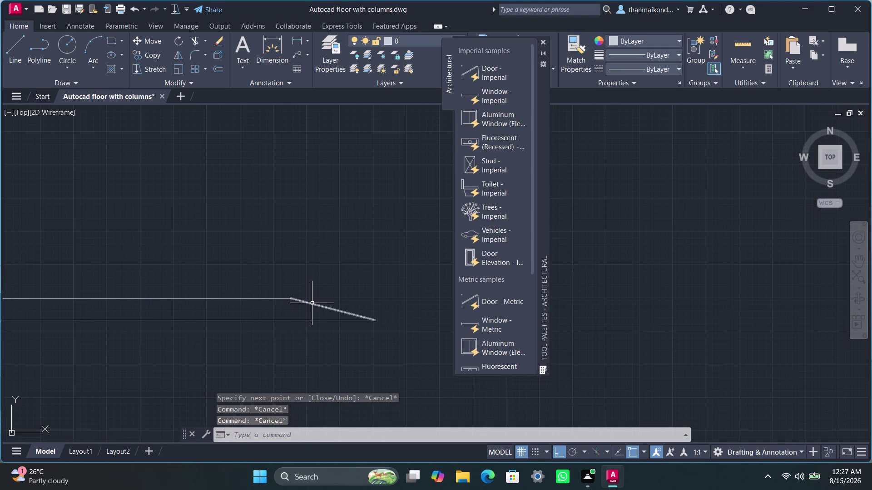
key(ctrl+z)
key(ctrl+z)
scroll(down, 3)
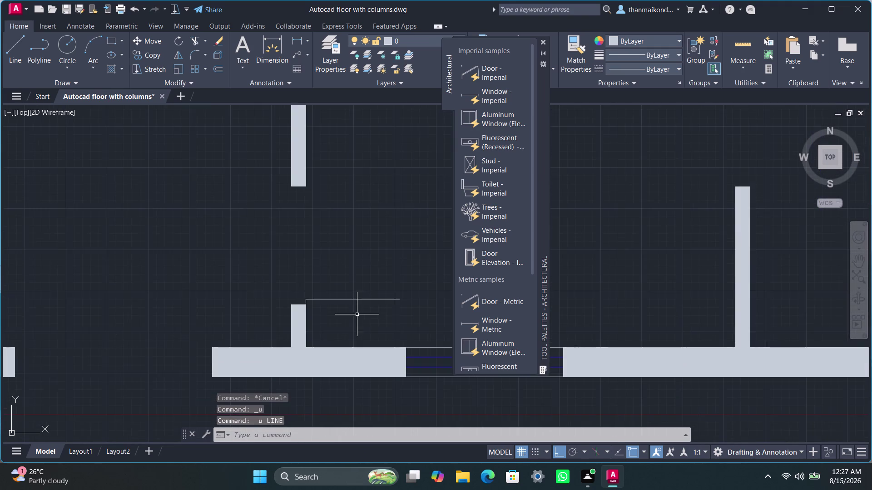
middle_drag(353, 315, 312, 311)
scroll(up, 3)
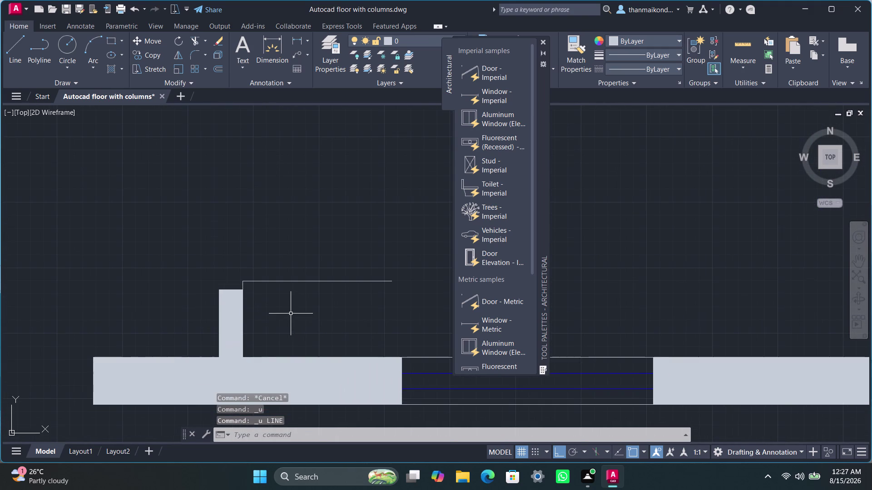
text(lin)
key(e)
key(Return)
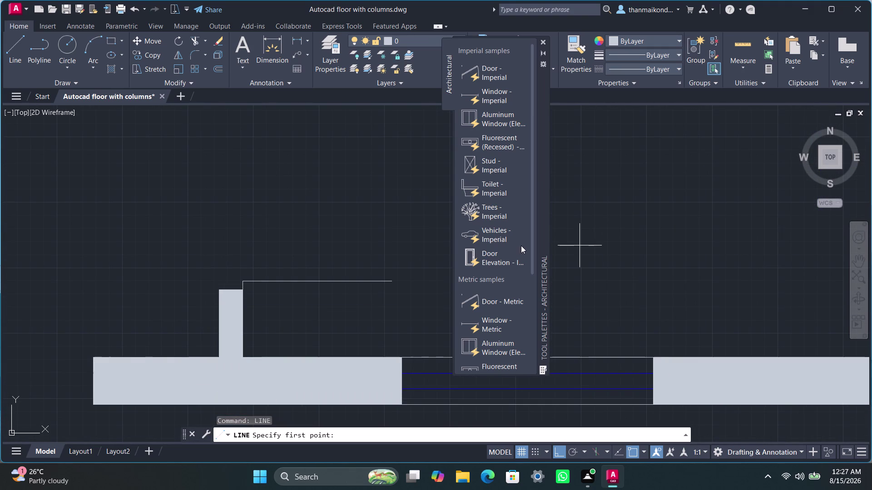
click(244, 293)
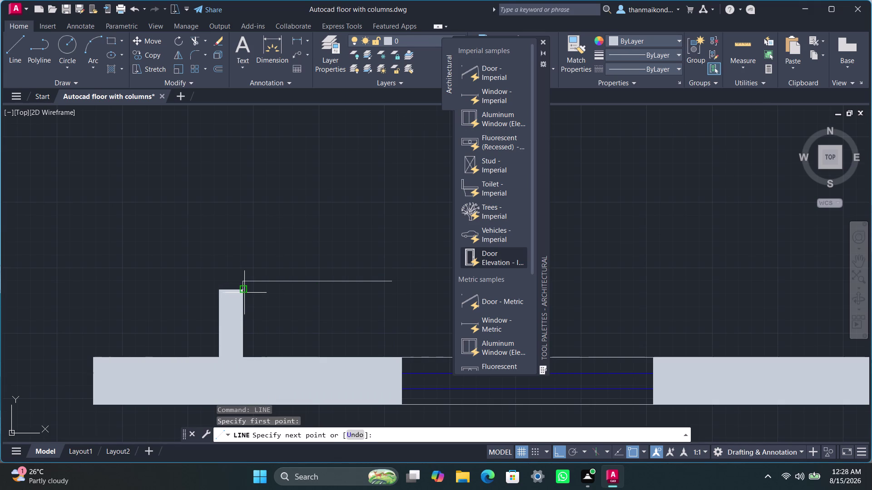
Draw the strip's lower edge and a vertical end rising past the top line.
click(443, 293)
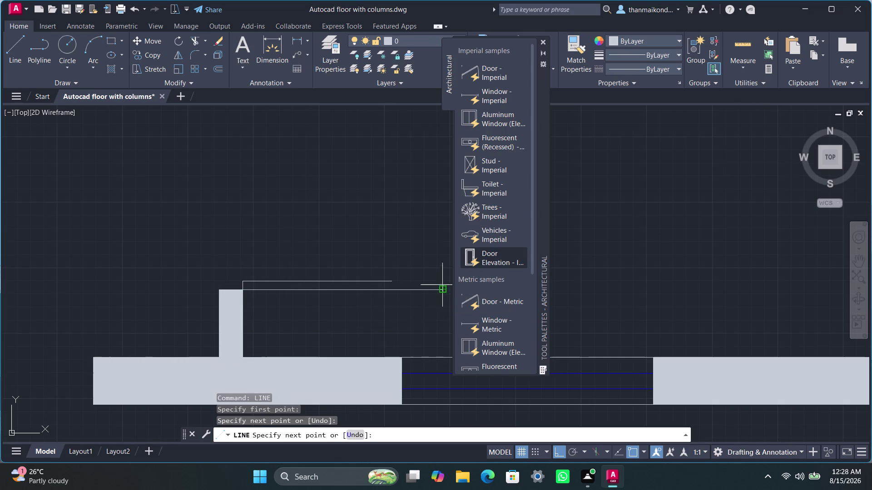
click(446, 268)
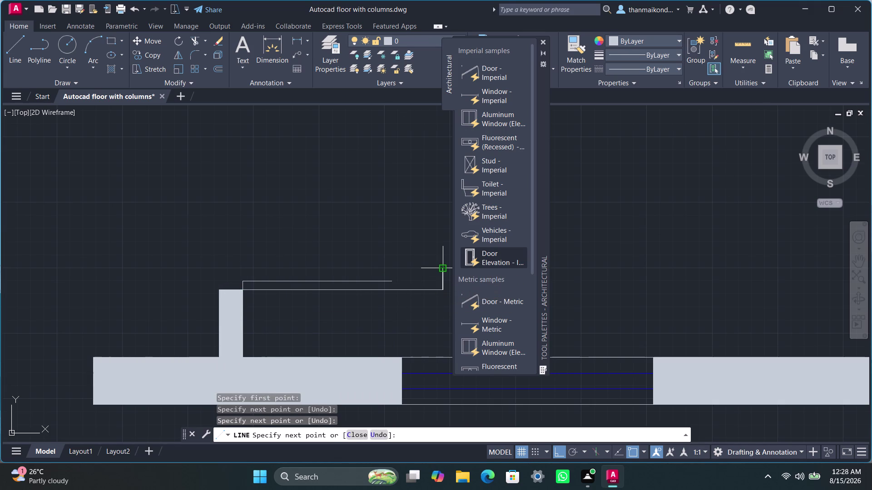
key(Escape)
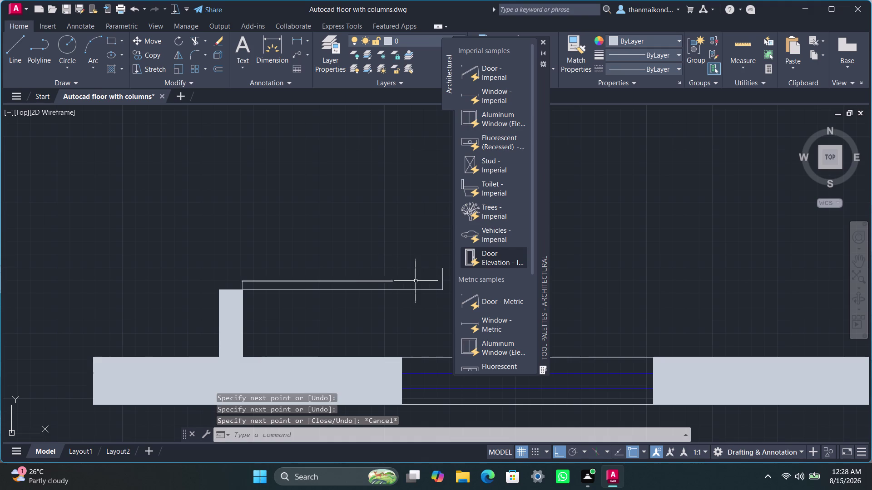
Extend the top line to meet the vertical end.
key(r)
key(BackSpace)
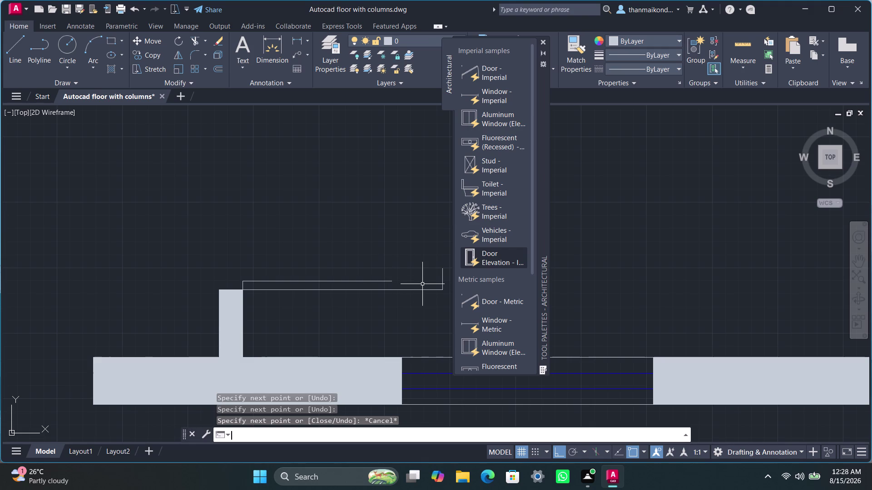
text(extend)
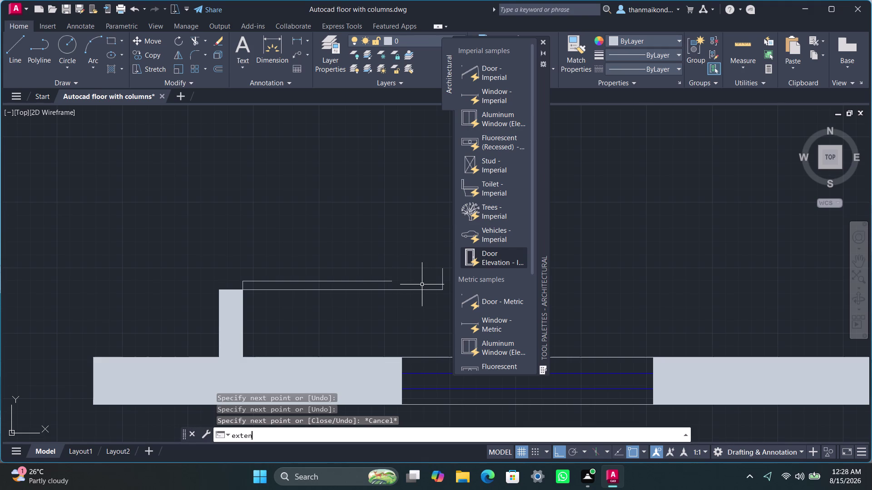
key(Return)
click(386, 282)
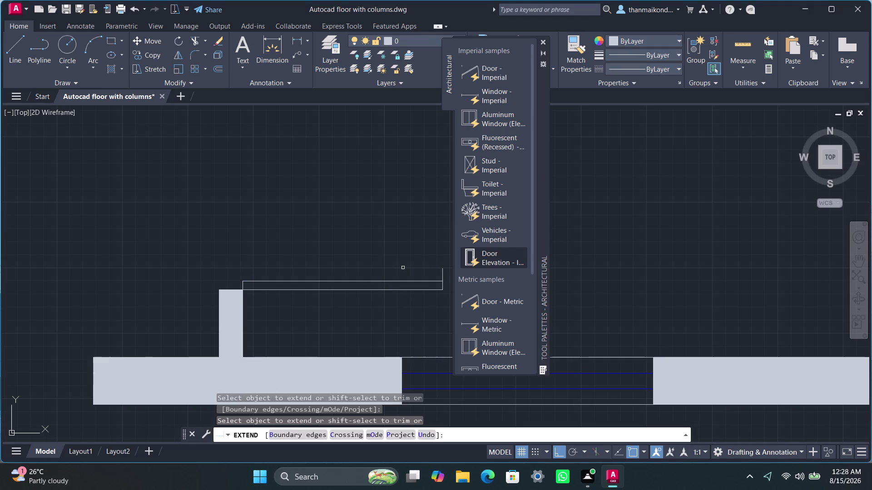
key(space)
key(Escape)
key(Escape)
scroll(up, 3)
middle_drag(395, 278, 362, 281)
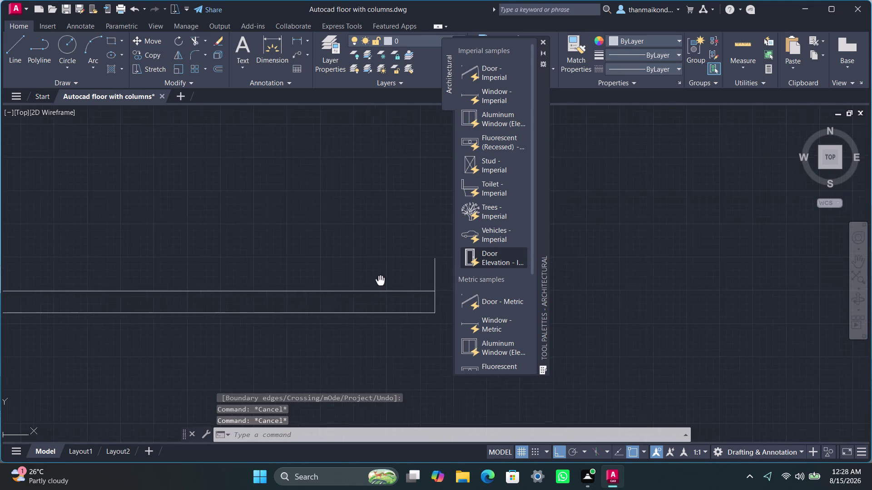
middle_drag(363, 281, 358, 281)
scroll(down, 3)
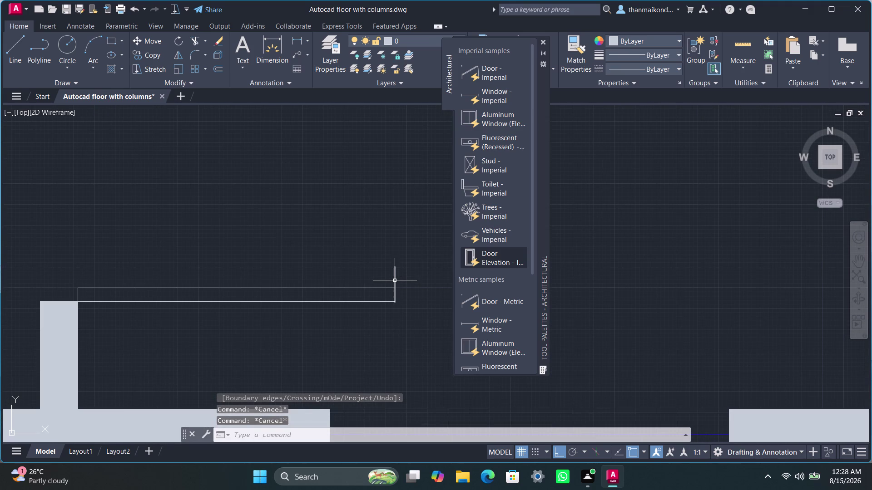
Trim the overhanging line ends with a fence sweep, leaving a closed strip outline.
text(tri)
key(m)
key(Return)
scroll(up, 3)
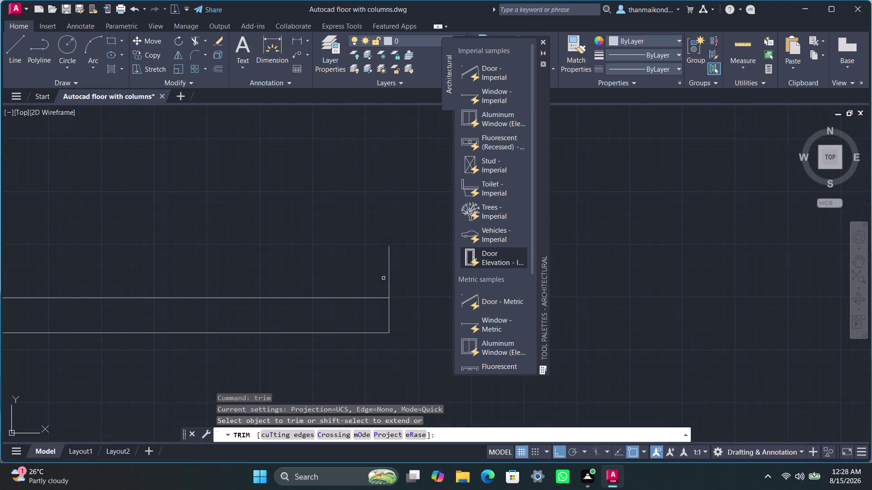
drag(372, 272, 406, 276)
scroll(down, 3)
click(371, 219)
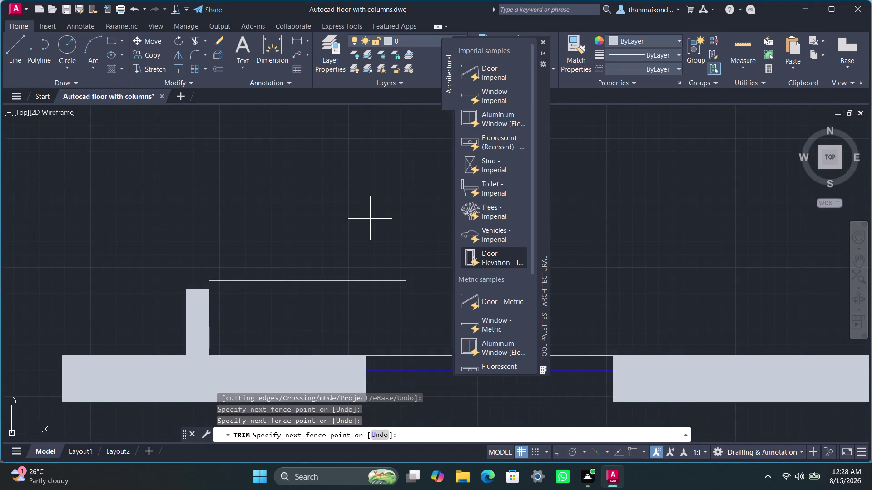
key(Escape)
key(Escape)
key(Escape)
scroll(down, 3)
middle_drag(371, 219, 342, 258)
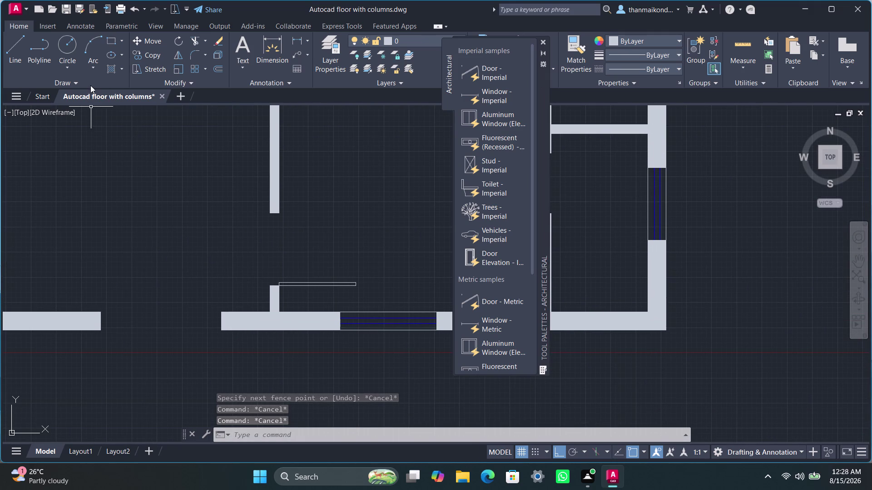
Draw a three-point arc from the wall end to the door leaf tip.
text(a)
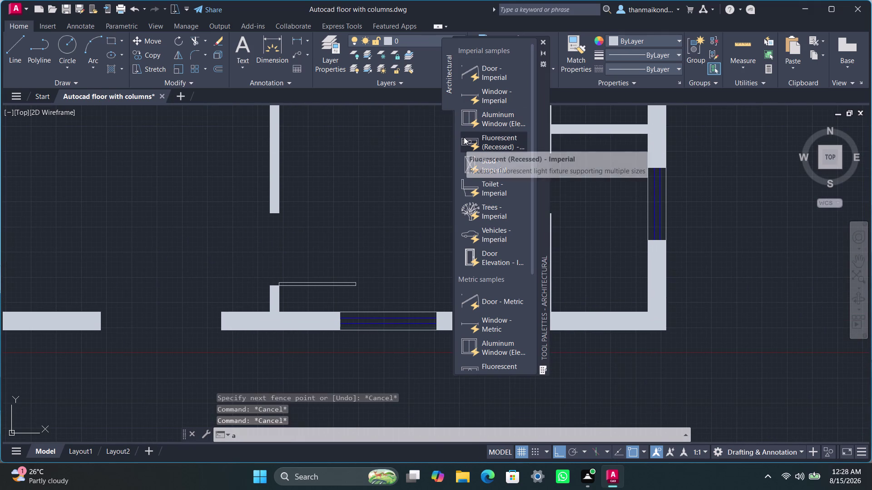
text(rc)
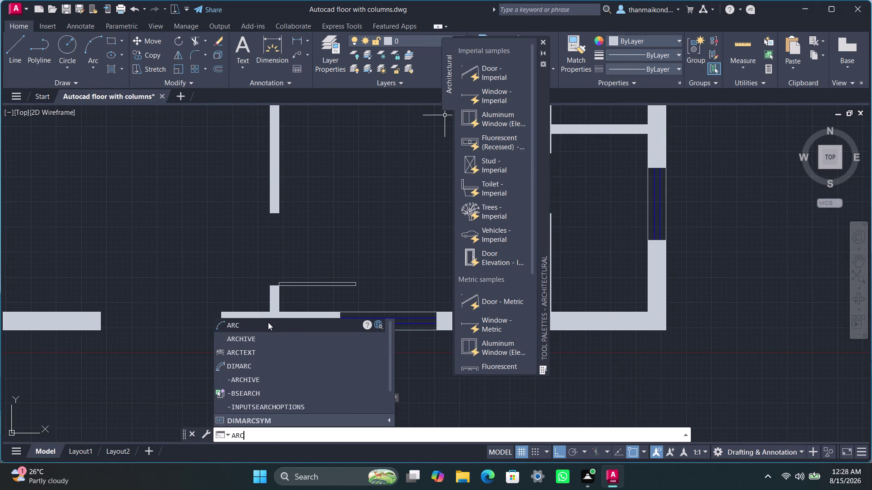
click(268, 323)
click(281, 213)
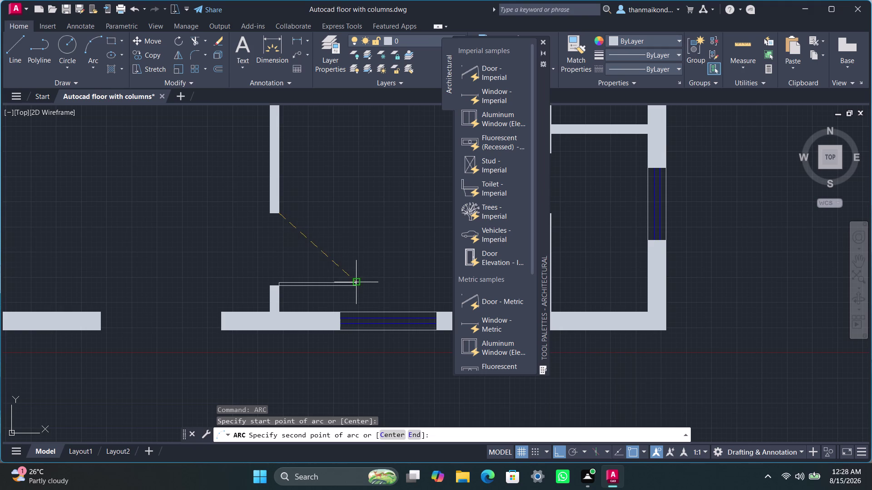
click(354, 282)
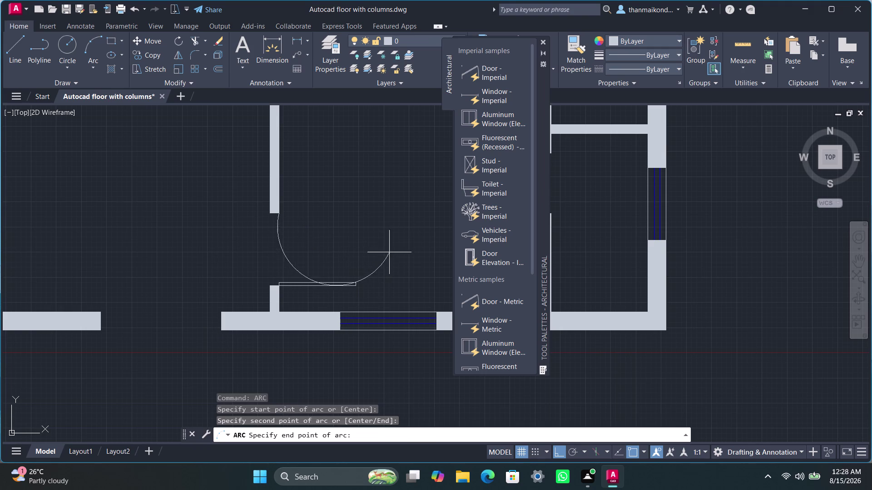
click(353, 286)
key(Escape)
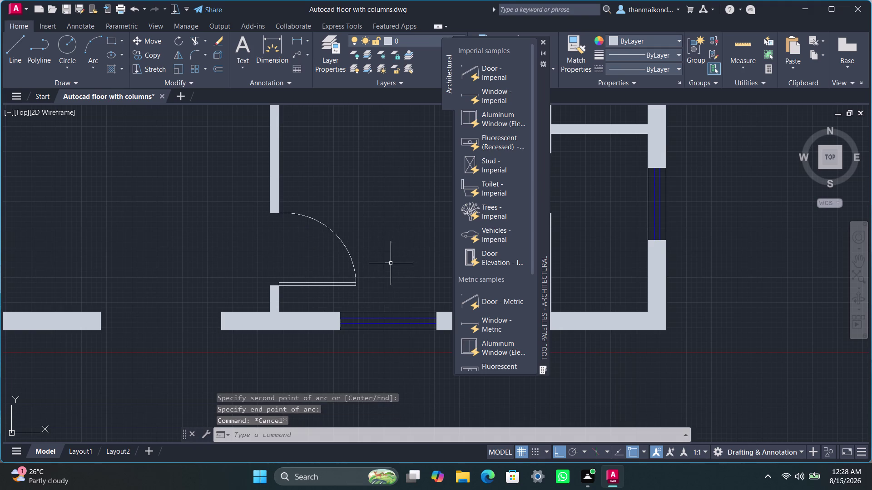
Cancel the stray repeated commands and select the door swing arc and leaf.
scroll(down, 3)
scroll(down, 3)
key(space)
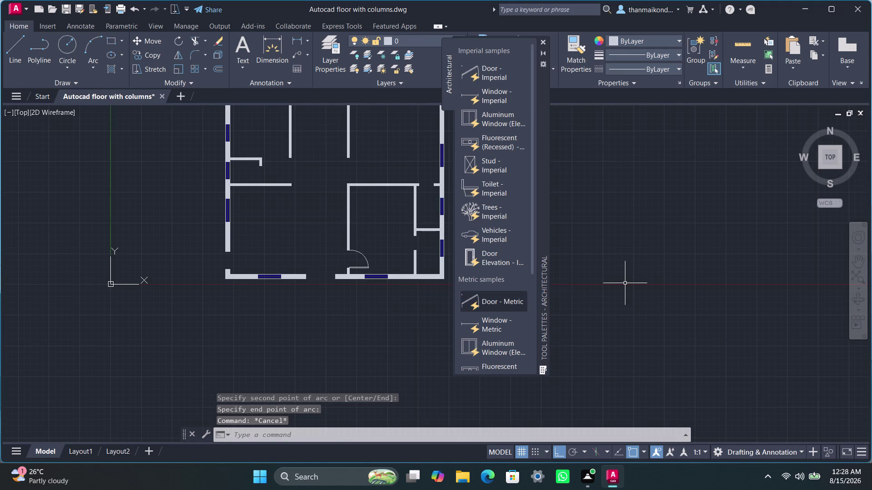
click(625, 283)
key(Escape)
key(Escape)
key(Escape)
key(Escape)
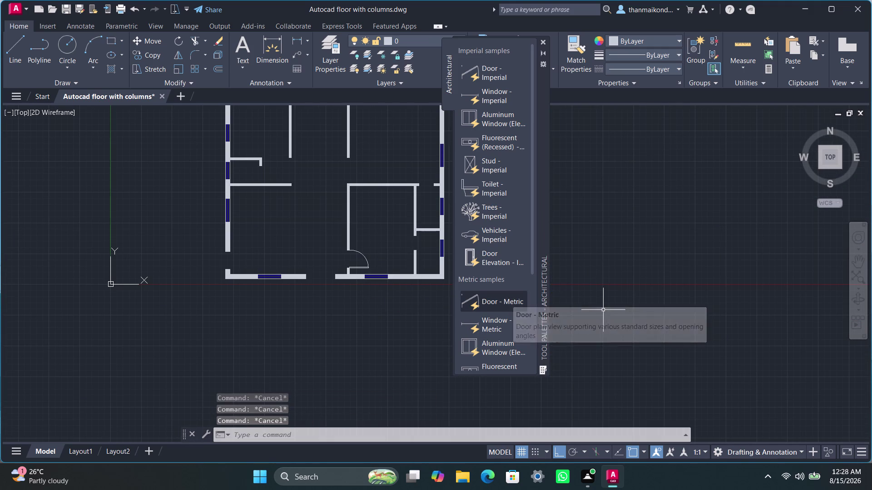
key(space)
scroll(up, 3)
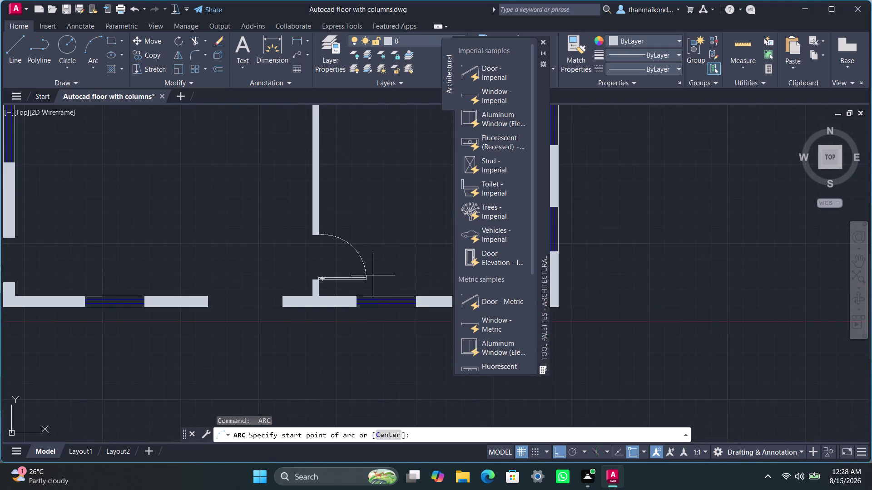
key(Escape)
key(Escape)
key(Escape)
key(Escape)
key(Escape)
key(Escape)
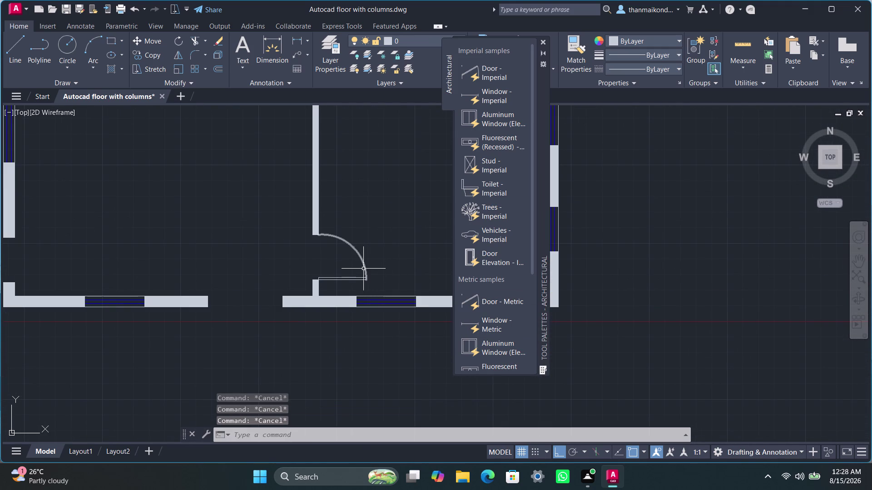
click(364, 268)
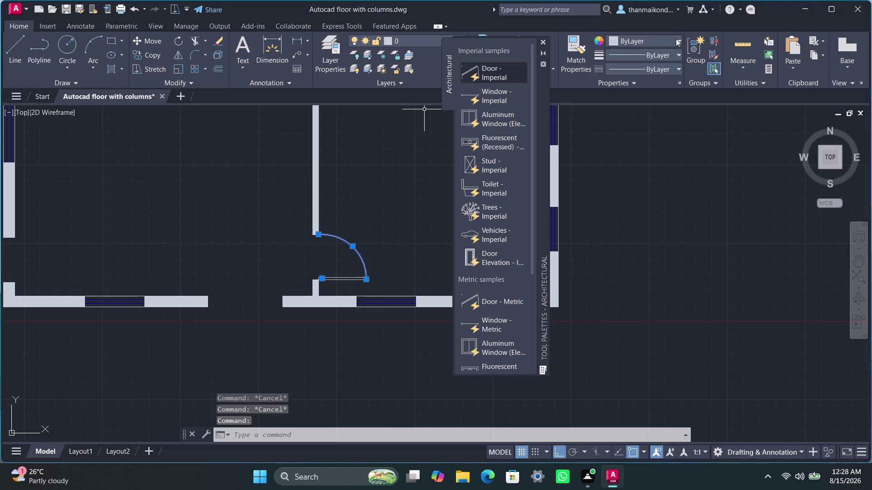
Set the selected swing arc and door leaf lines to Magenta.
click(676, 39)
click(669, 145)
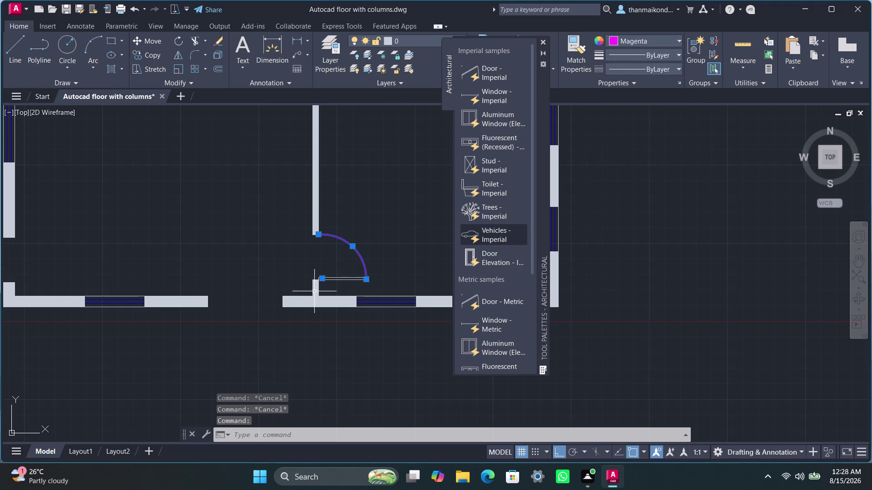
scroll(up, 3)
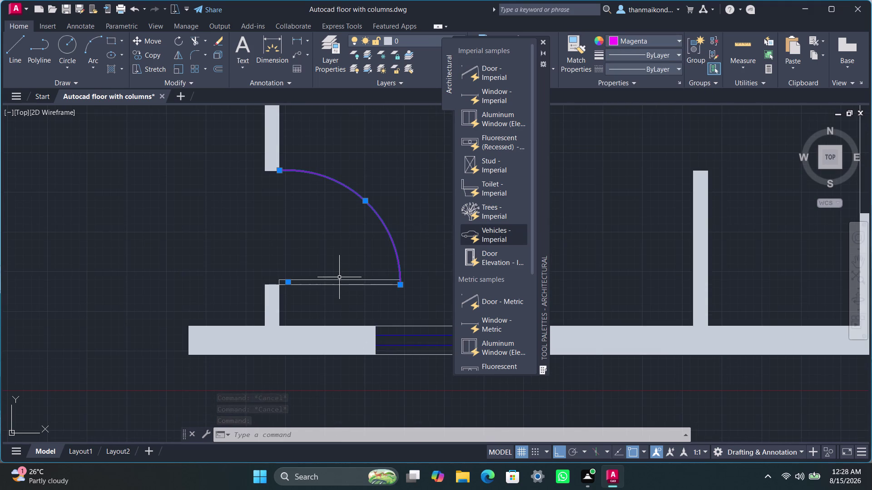
click(338, 279)
click(675, 41)
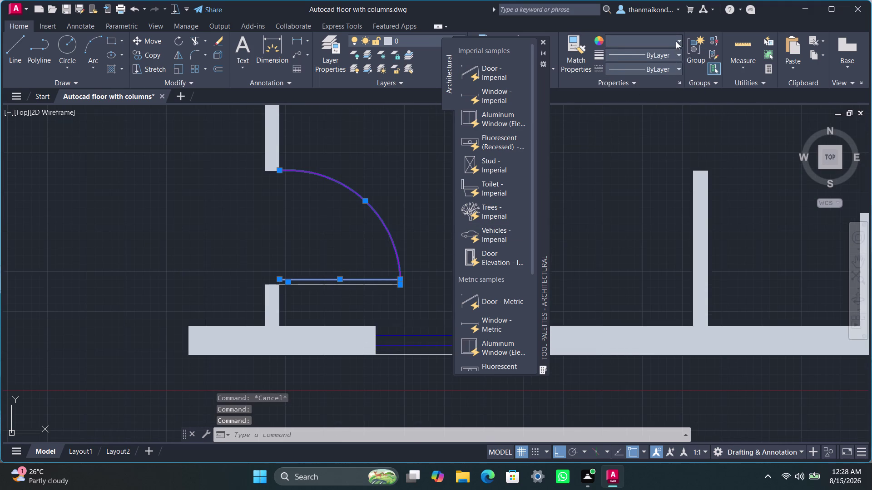
click(666, 151)
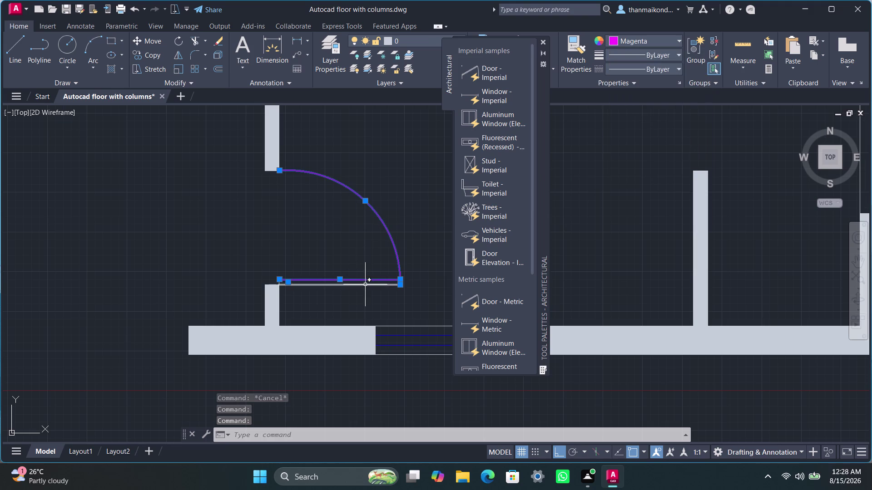
click(363, 285)
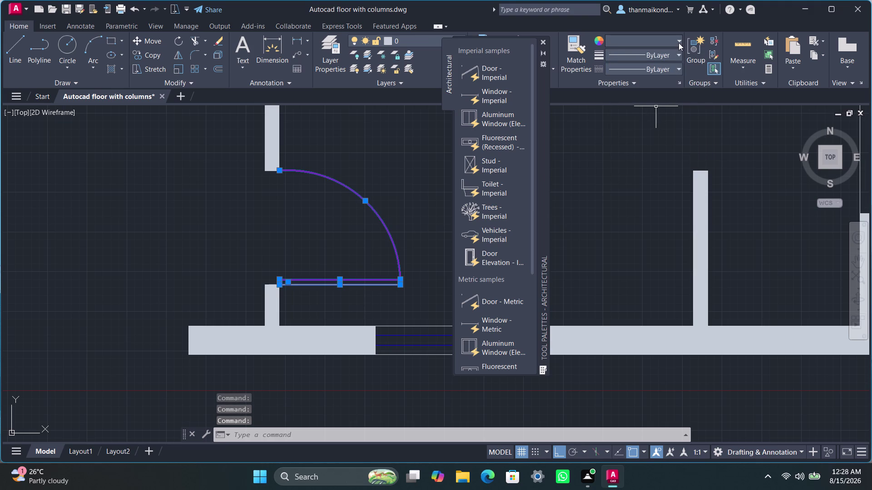
click(679, 43)
click(671, 145)
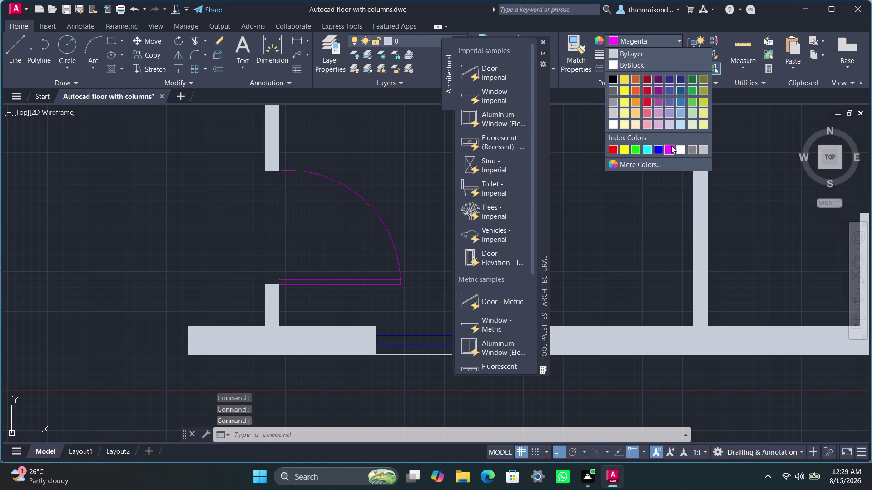
Colour the remaining door leaf lines magenta and clear the selection.
scroll(up, 3)
scroll(down, 3)
middle_drag(324, 319, 334, 320)
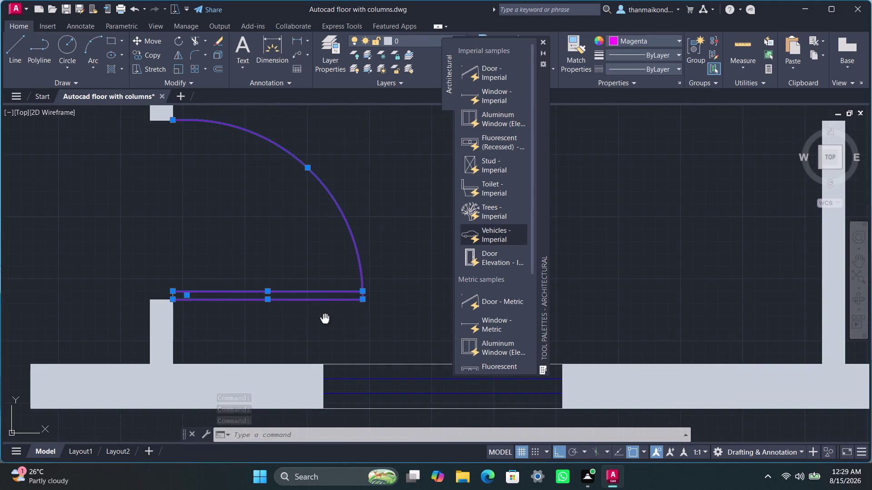
middle_drag(334, 320, 392, 316)
scroll(up, 3)
click(165, 252)
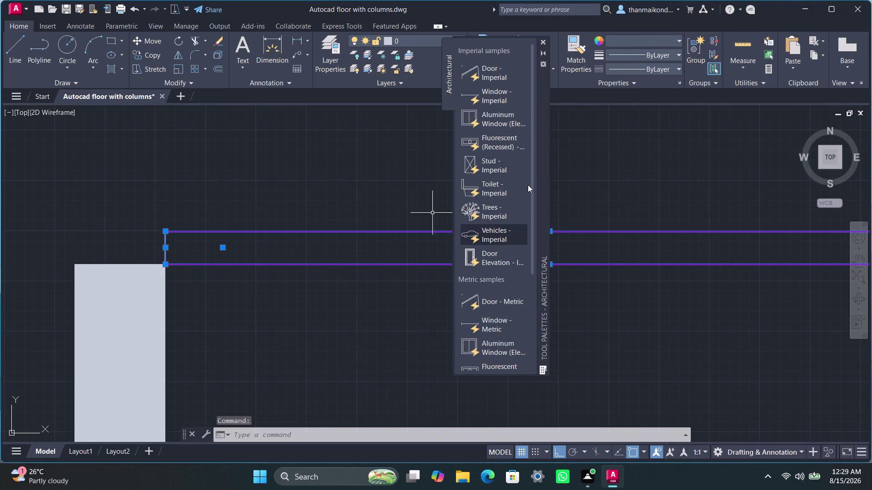
click(677, 41)
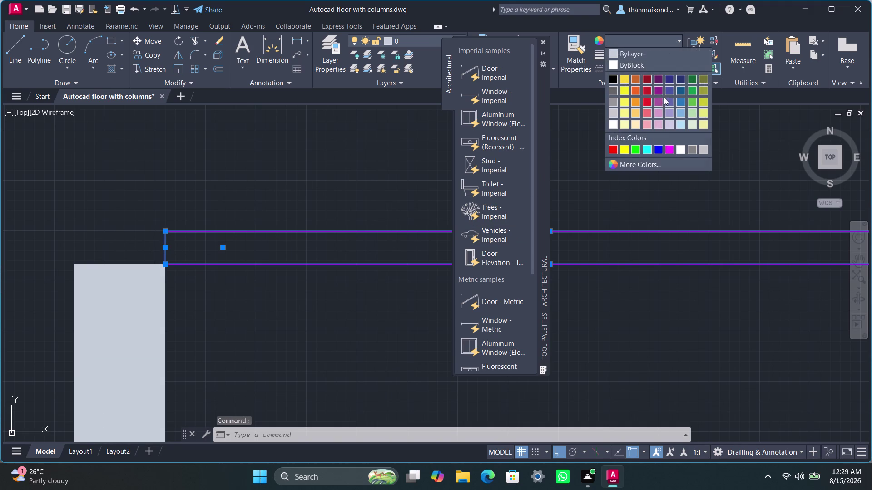
click(666, 144)
scroll(down, 3)
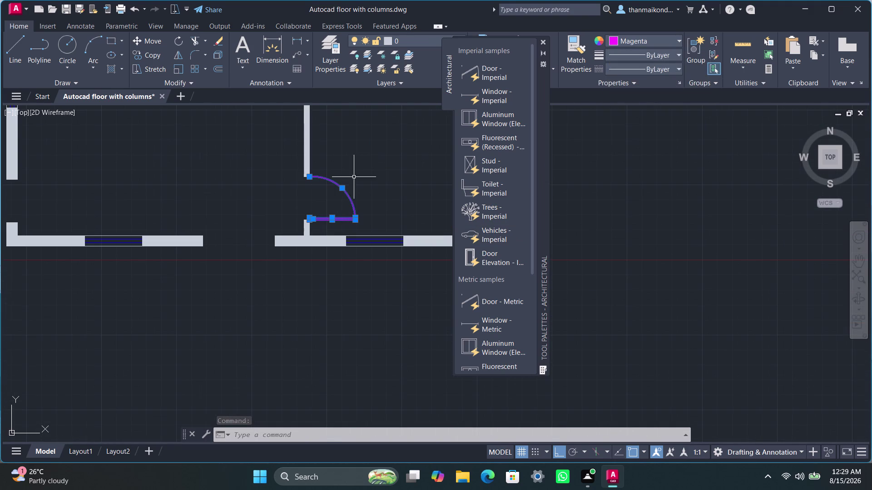
key(Escape)
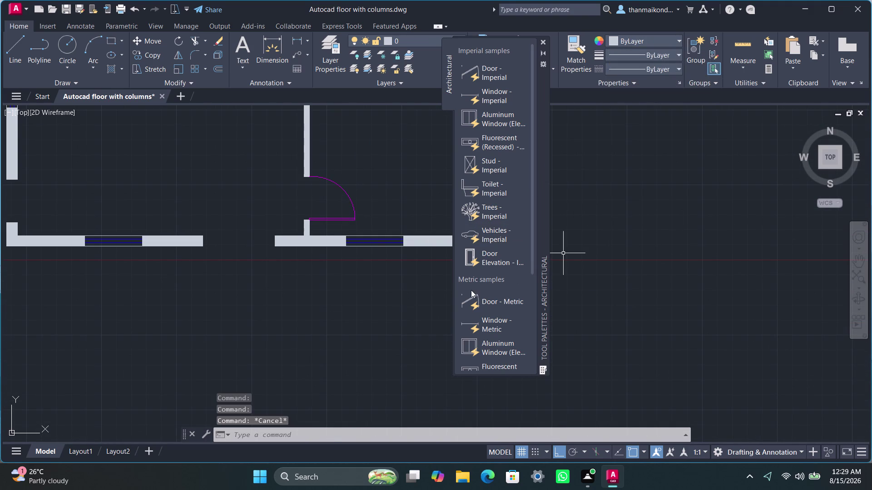
key(Escape)
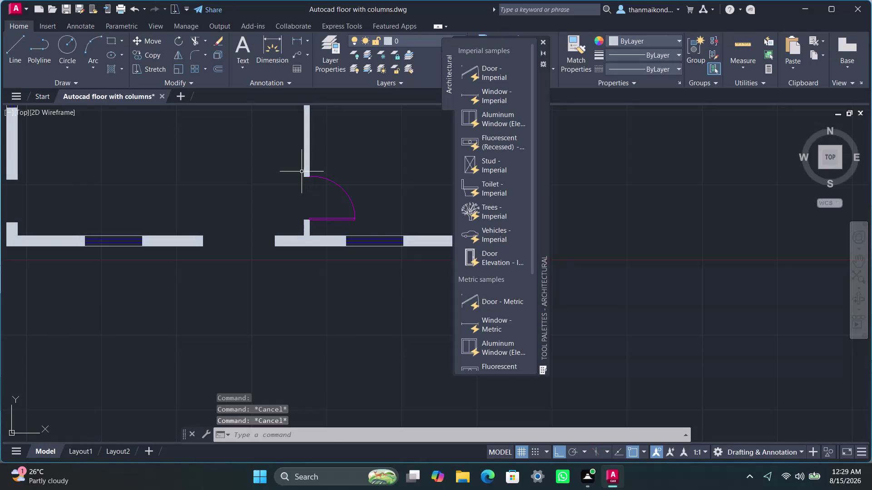
Window-select the whole magenta door.
click(299, 171)
click(364, 227)
scroll(down, 3)
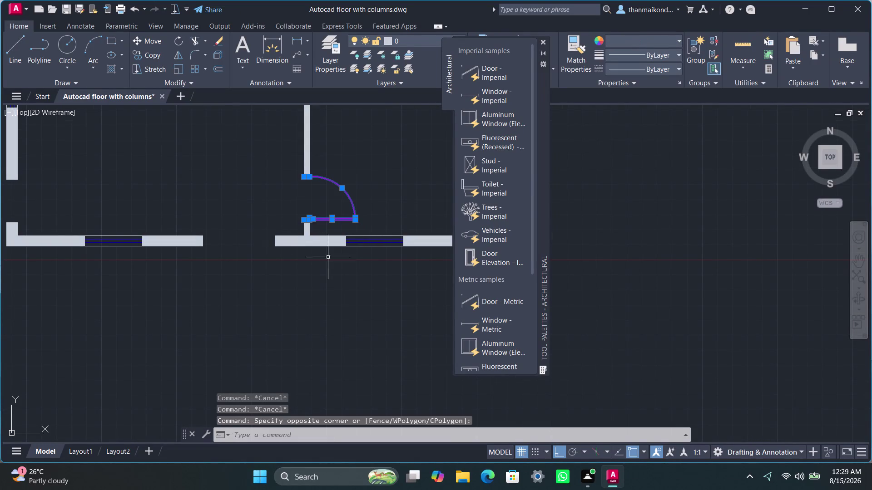
Copy the selected magenta door to the clipboard.
key(ctrl+c)
drag(332, 267, 287, 264)
scroll(down, 3)
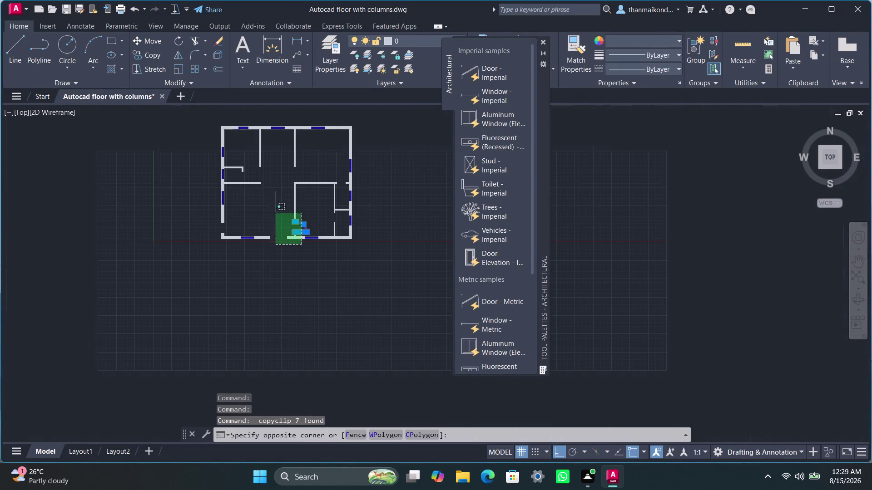
key(Escape)
middle_drag(309, 187, 315, 247)
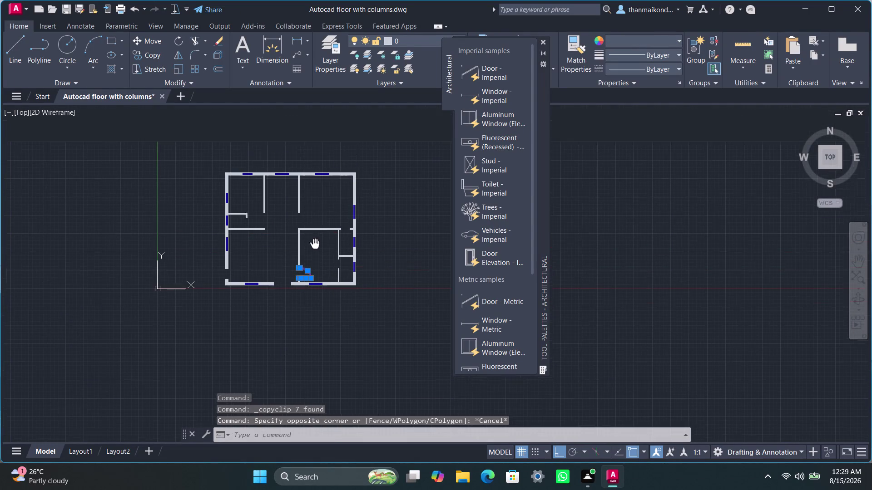
middle_drag(314, 248, 315, 247)
scroll(up, 3)
scroll(up, 3)
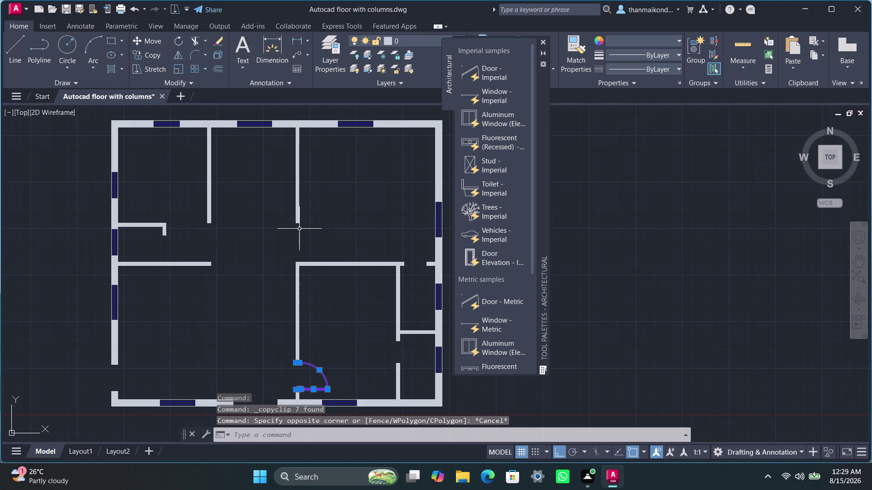
Paste the door copy at the upper end of the central interior wall.
key(ctrl+v)
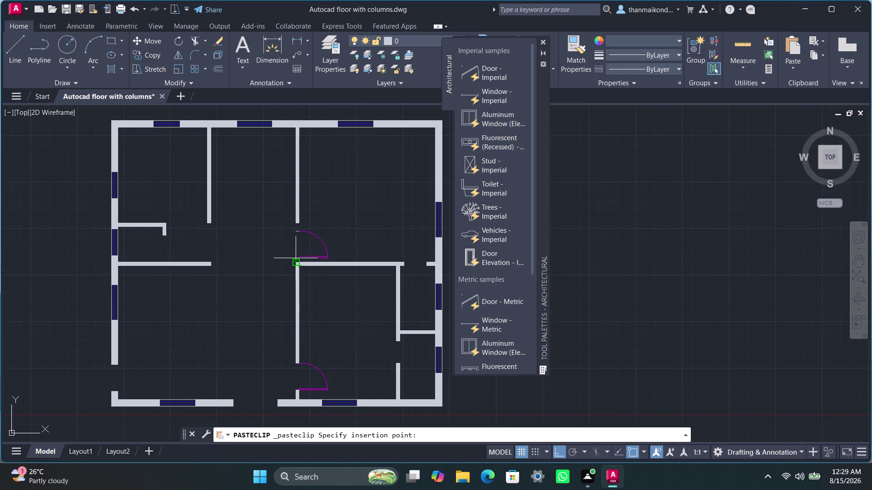
scroll(up, 3)
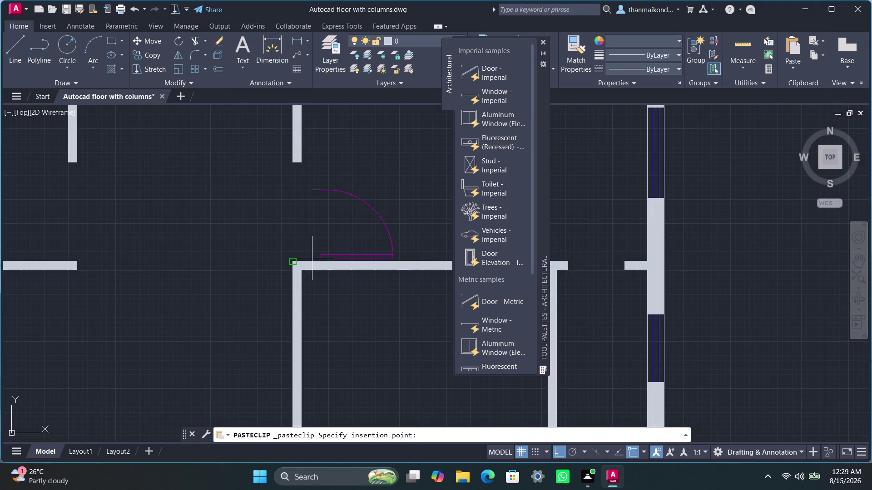
click(292, 231)
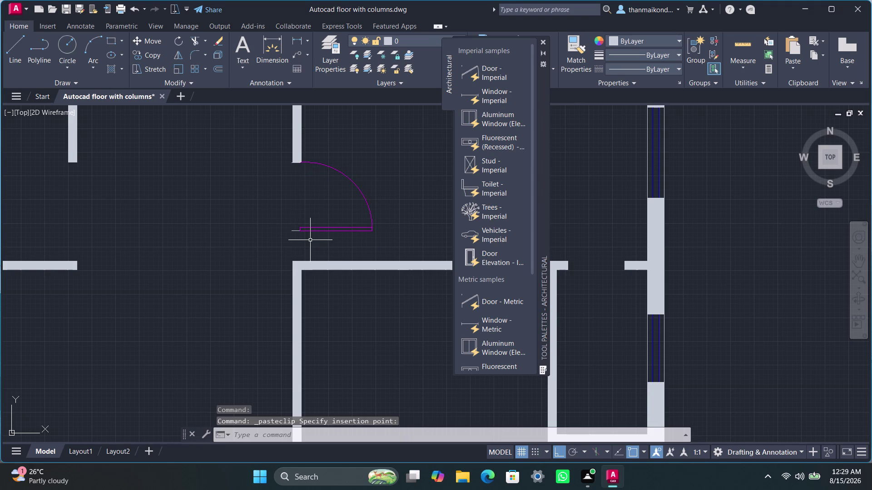
key(Escape)
key(Escape)
key(Escape)
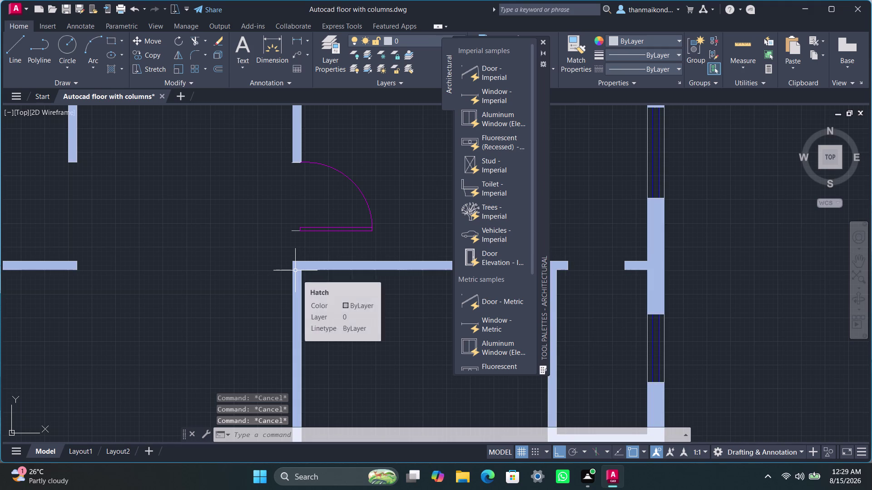
click(282, 158)
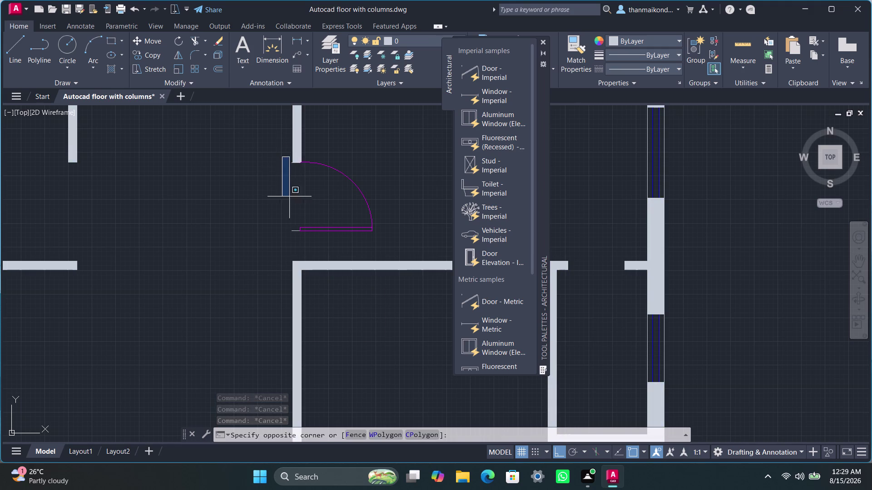
Scale up the pasted door swing from a base point so it spans the interior opening.
click(382, 244)
key(s)
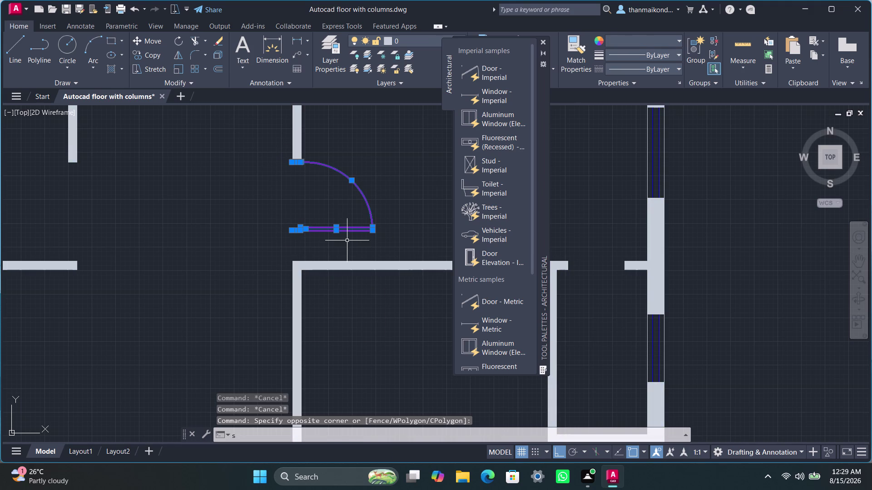
text(ca)
text(le)
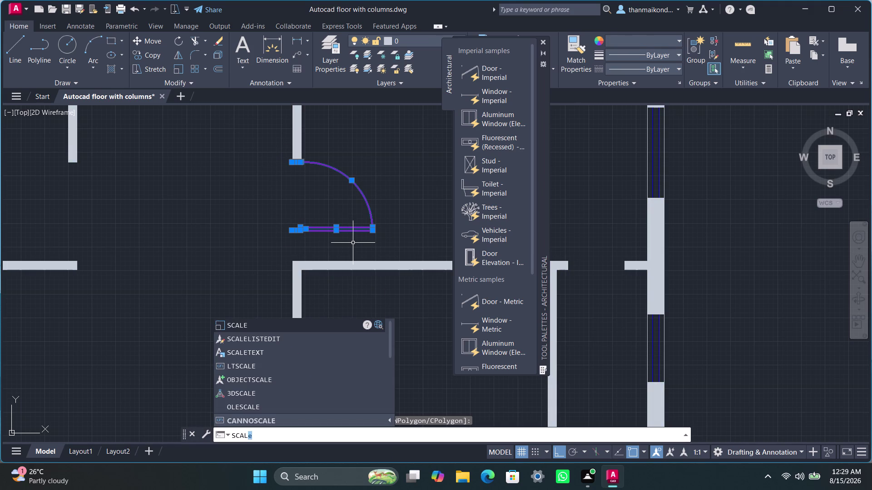
click(286, 328)
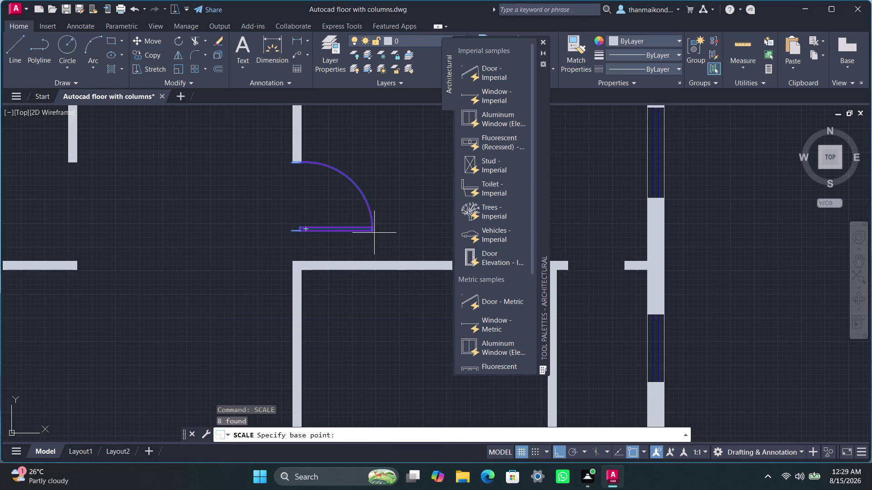
click(375, 234)
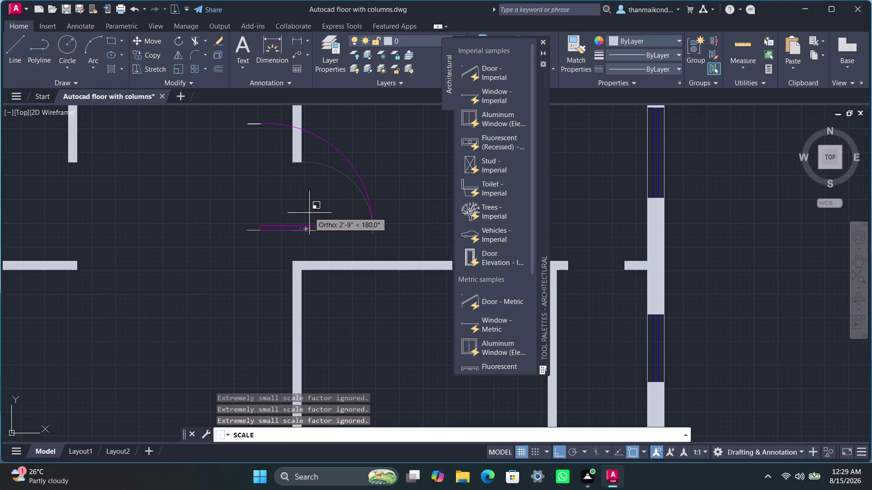
click(314, 217)
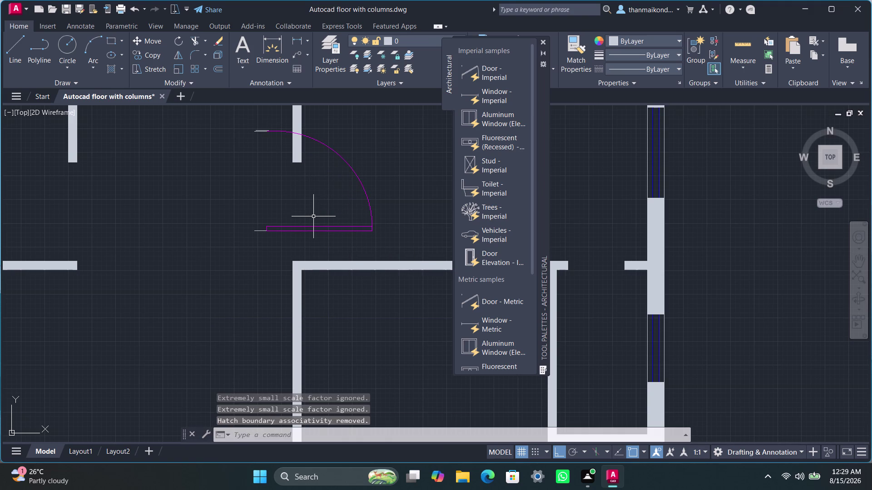
key(Escape)
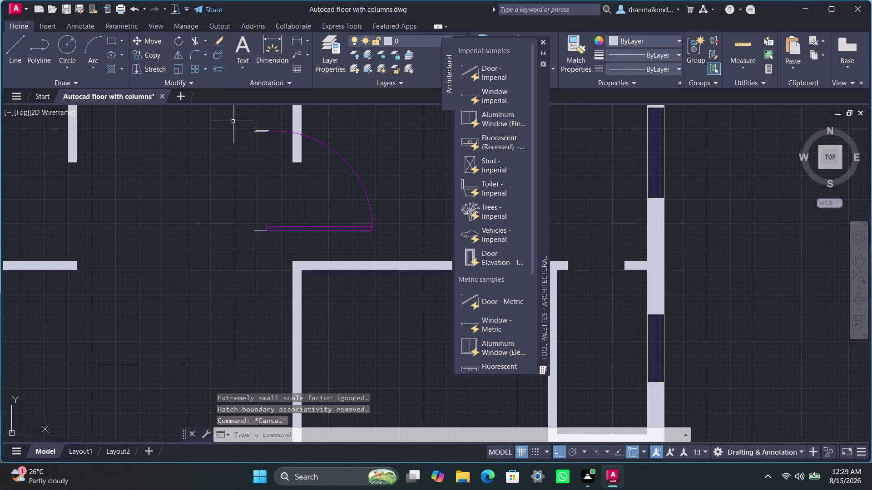
Window-select the enlarged door swing.
click(234, 121)
click(385, 240)
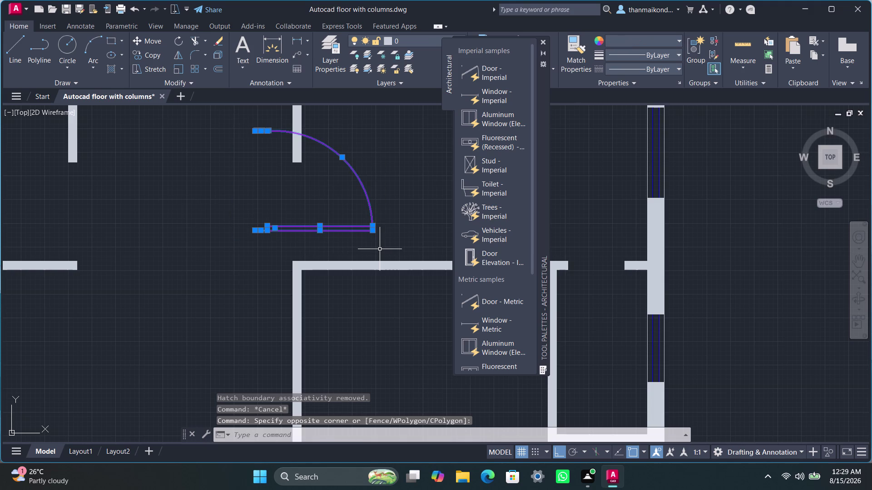
key(m)
key(BackSpace)
Copy the enlarged door swing and paste a duplicate onto the wall corner below.
key(ctrl+c)
click(263, 230)
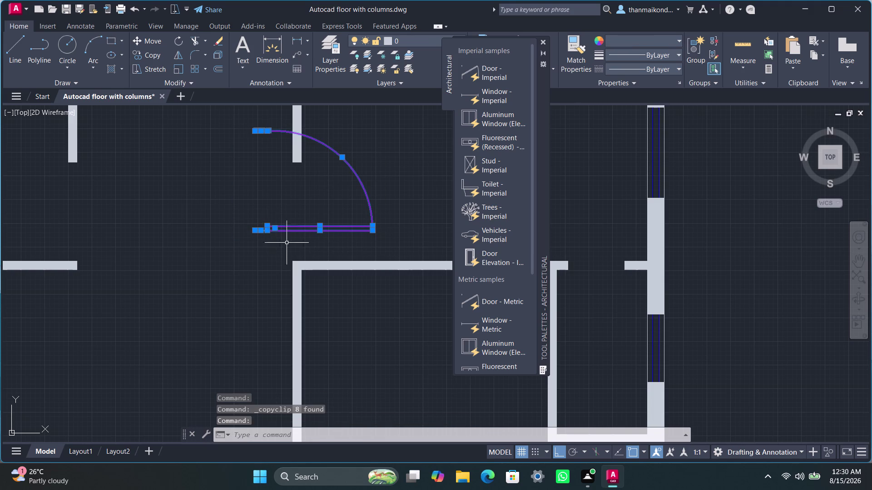
key(ctrl+v)
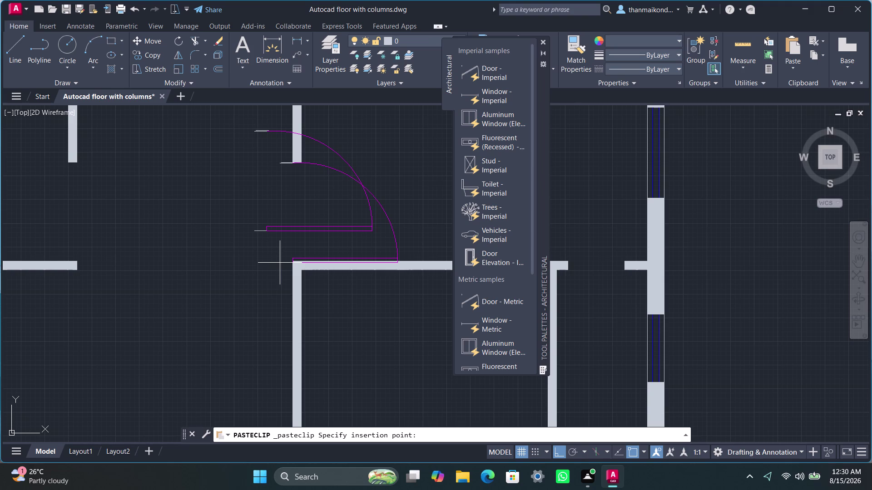
click(279, 261)
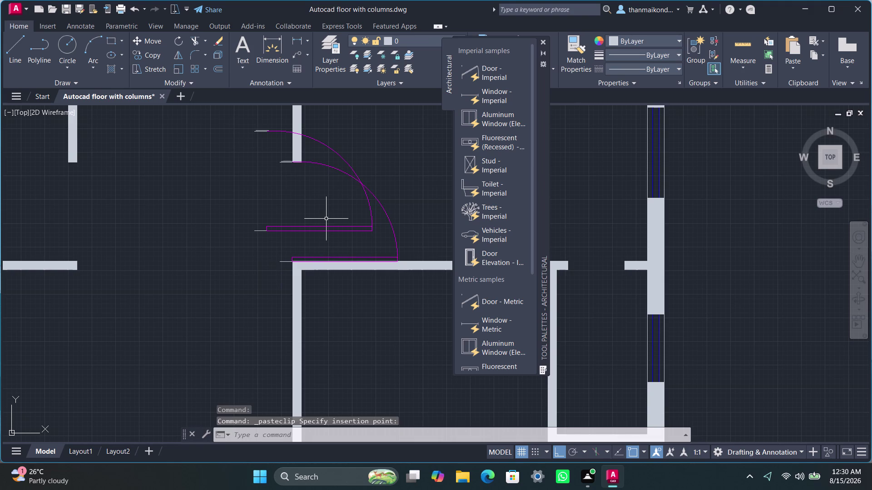
key(Escape)
key(Escape)
key(Escape)
Delete the original door arc and its remaining pieces.
key(Escape)
key(Escape)
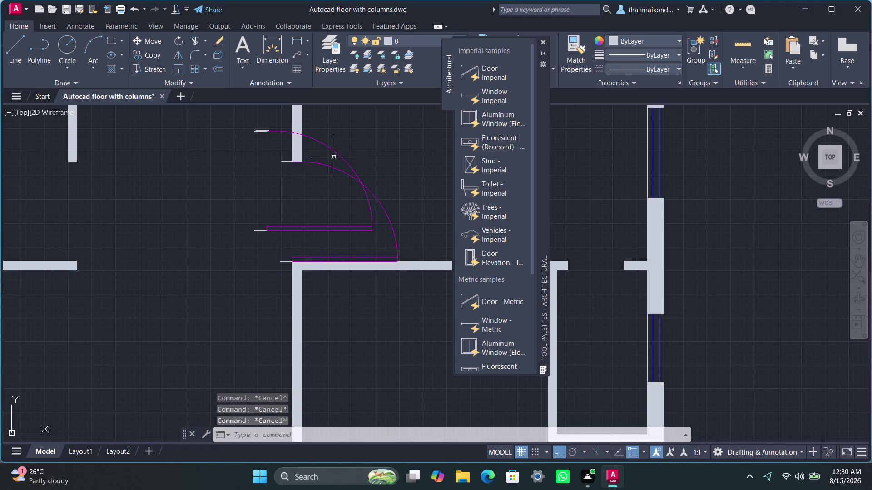
click(335, 154)
key(Delete)
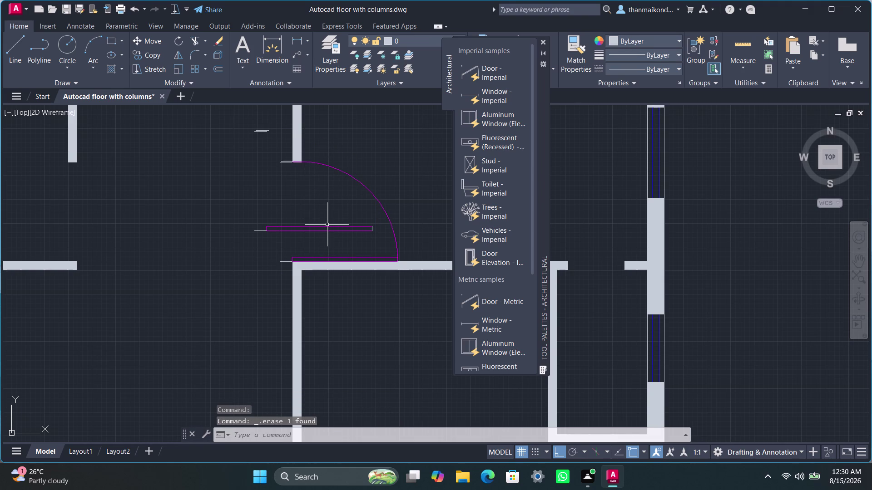
drag(244, 121, 278, 144)
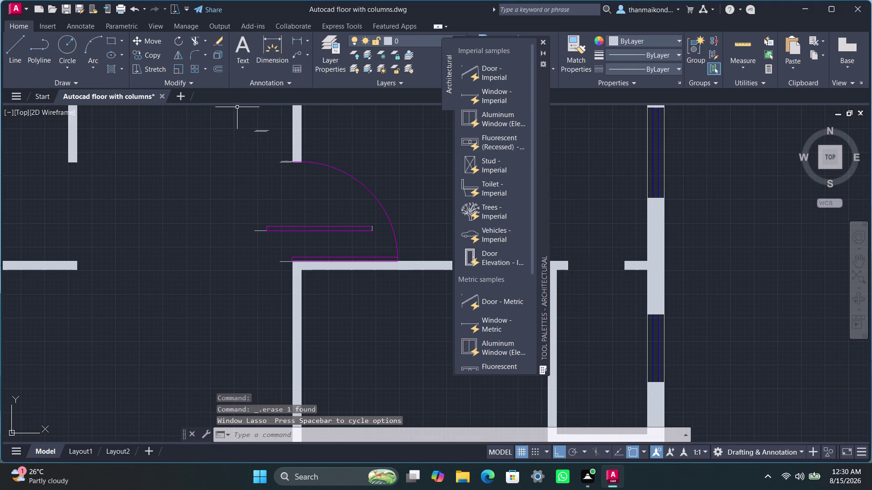
drag(238, 107, 249, 134)
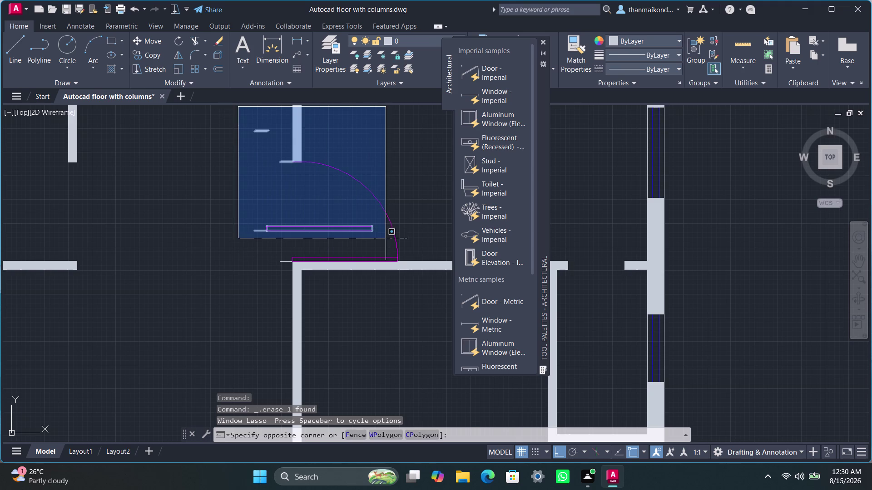
click(378, 238)
key(Delete)
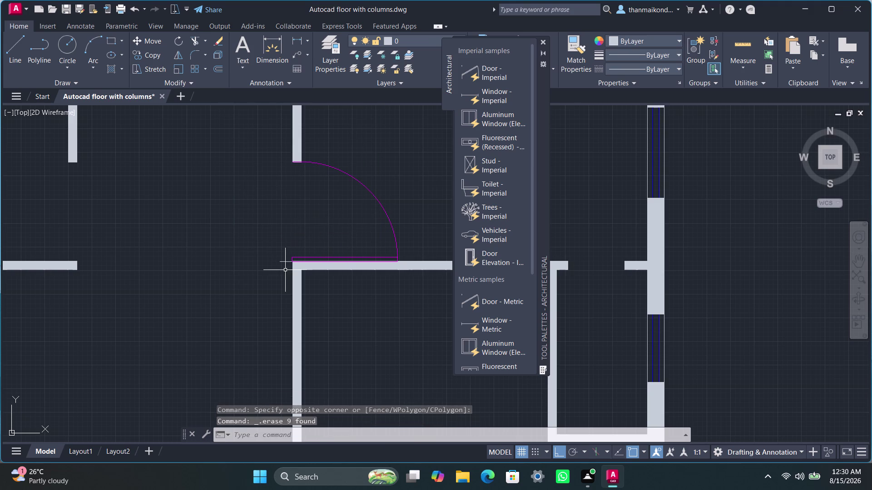
Zoom and pan out to view the full floor plan.
scroll(up, 3)
scroll(up, 3)
scroll(up, 3)
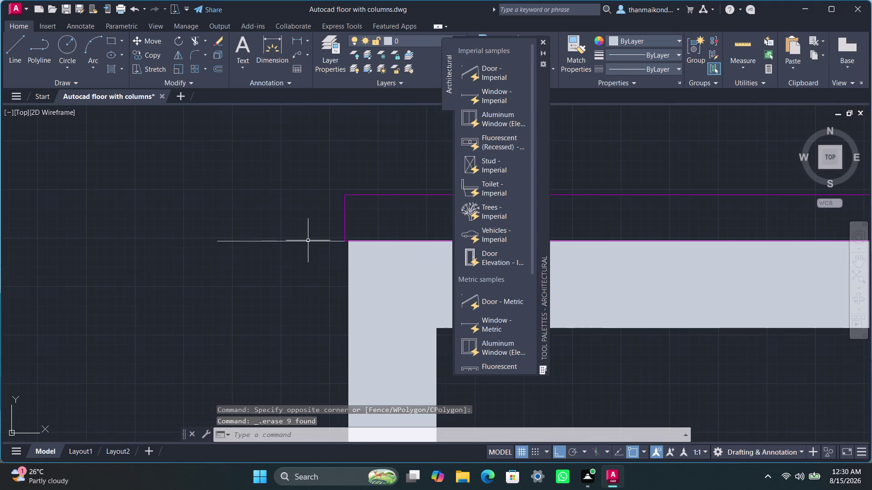
scroll(down, 3)
middle_drag(314, 247, 213, 284)
scroll(down, 3)
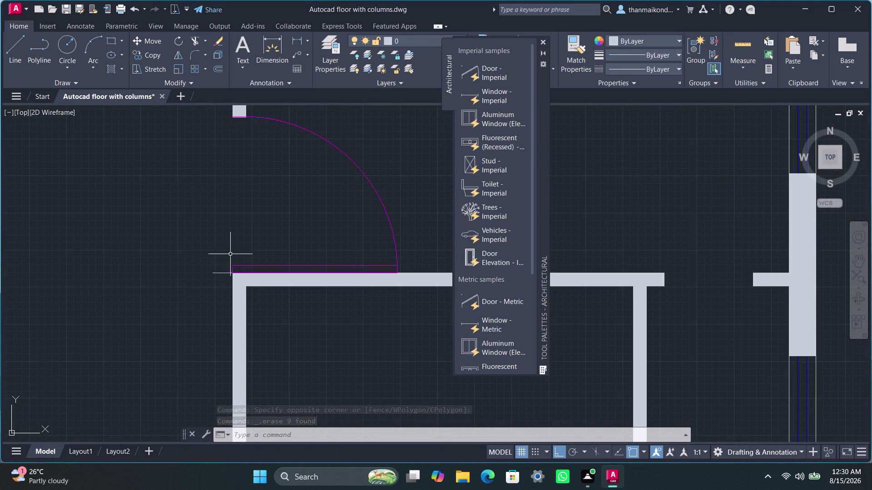
scroll(down, 3)
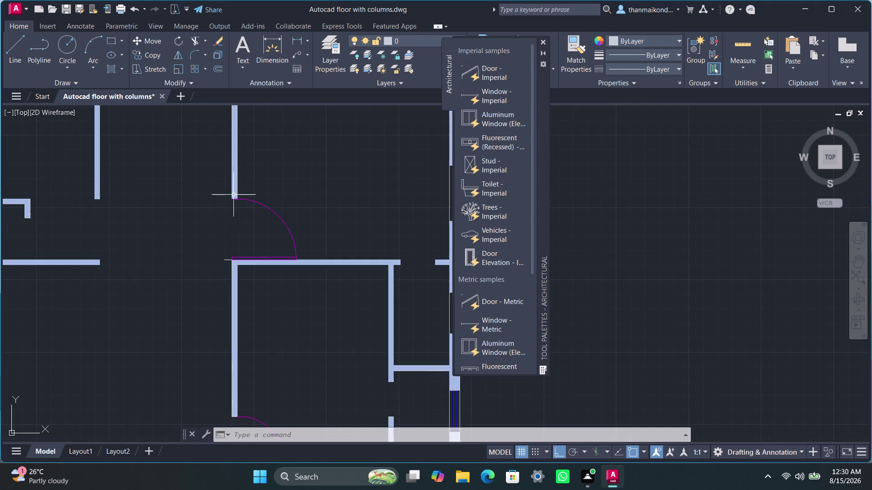
scroll(down, 3)
middle_drag(335, 226, 343, 211)
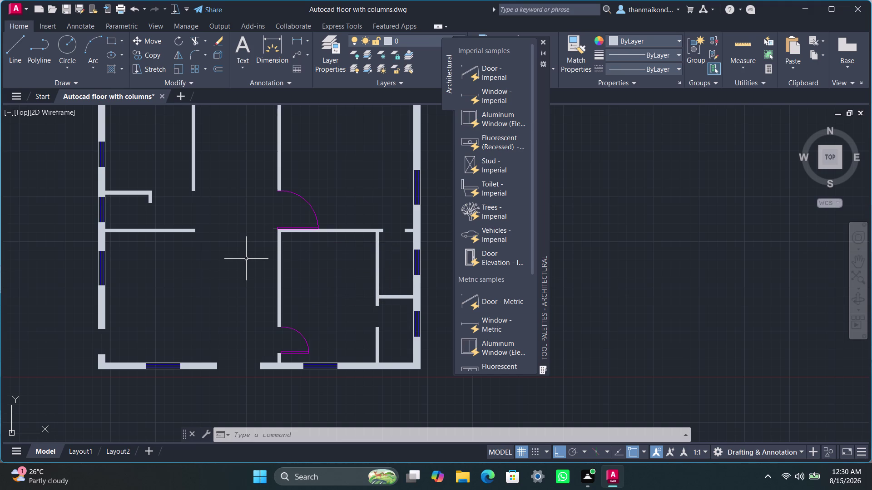
scroll(down, 3)
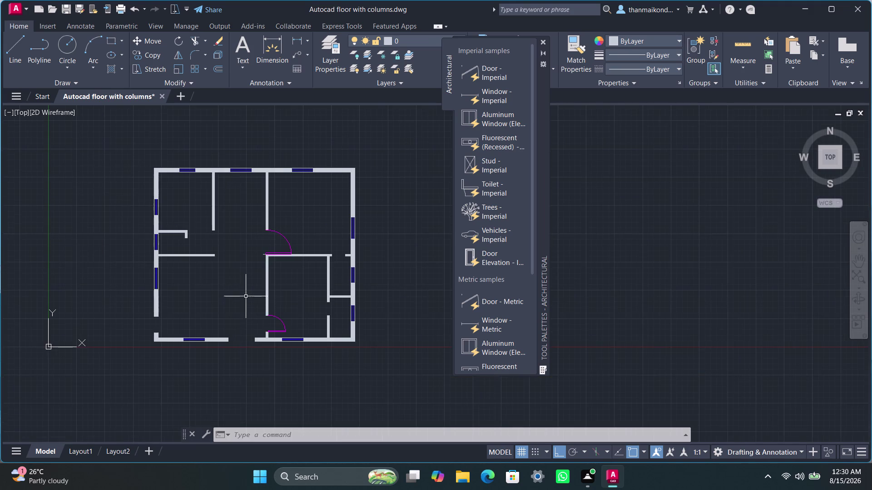
Delete the door arc and the door leaf at the interior wall corner.
middle_drag(244, 304, 275, 319)
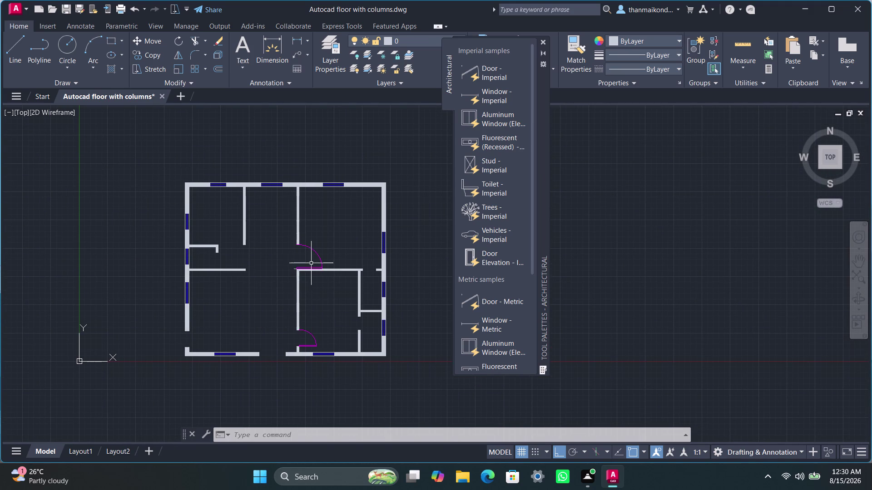
click(315, 252)
key(Delete)
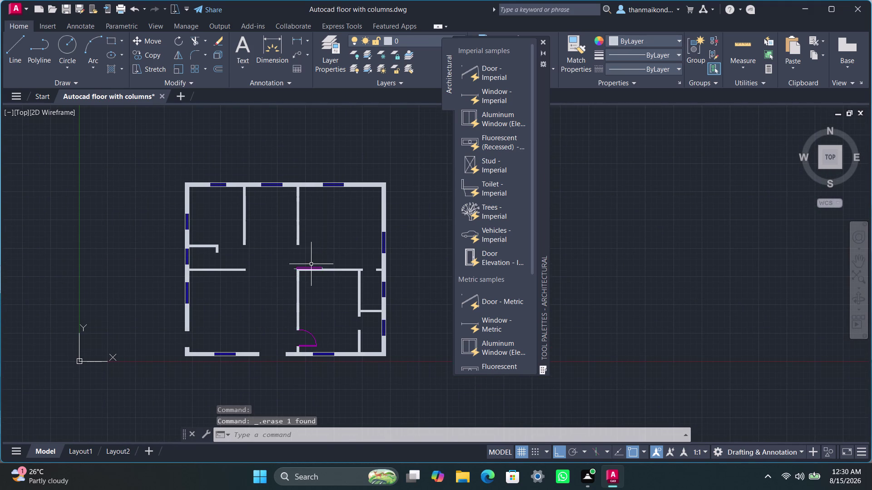
scroll(up, 3)
click(300, 262)
key(Delete)
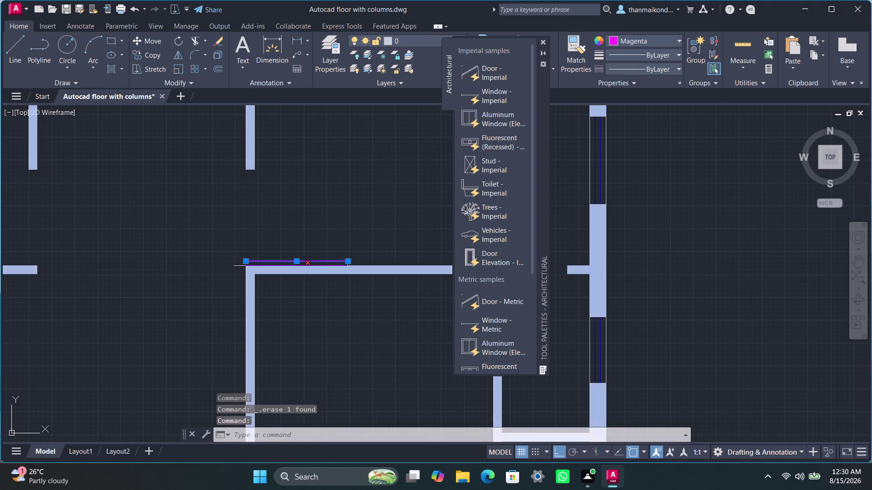
click(225, 257)
click(353, 270)
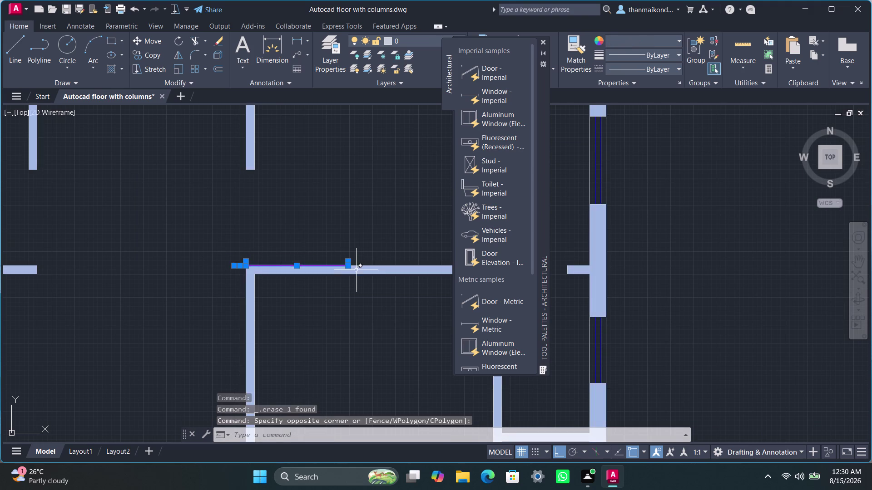
key(Delete)
Center the view on the wall corner and start the LINE command.
scroll(down, 3)
middle_drag(234, 226, 252, 248)
scroll(up, 3)
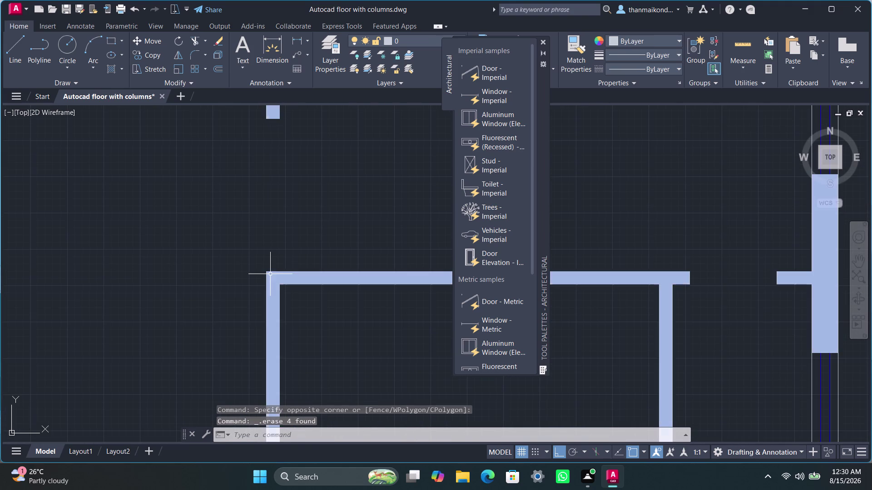
scroll(up, 3)
scroll(down, 3)
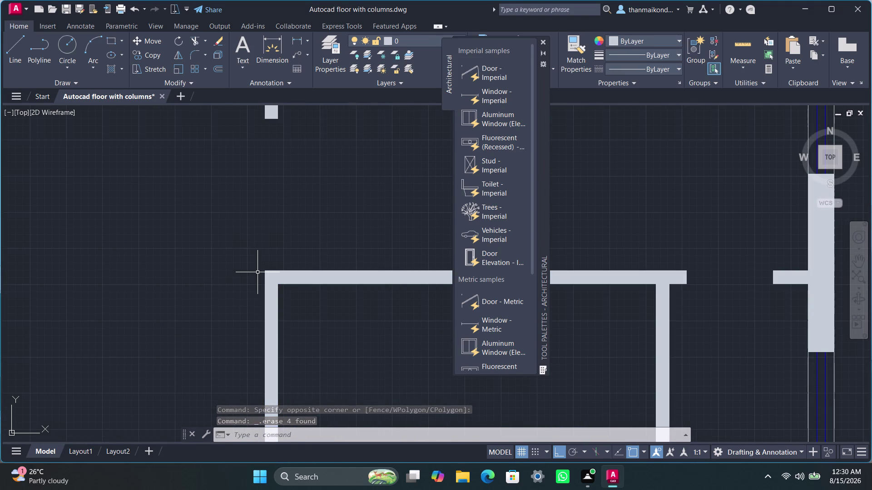
text(line)
key(Return)
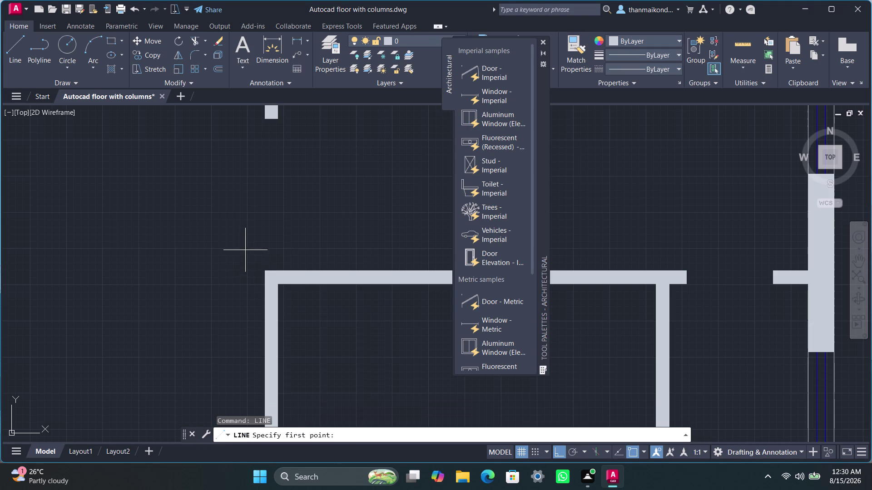
Make false-start line attempts near the wall corner, then undo and cancel them.
click(259, 255)
click(290, 257)
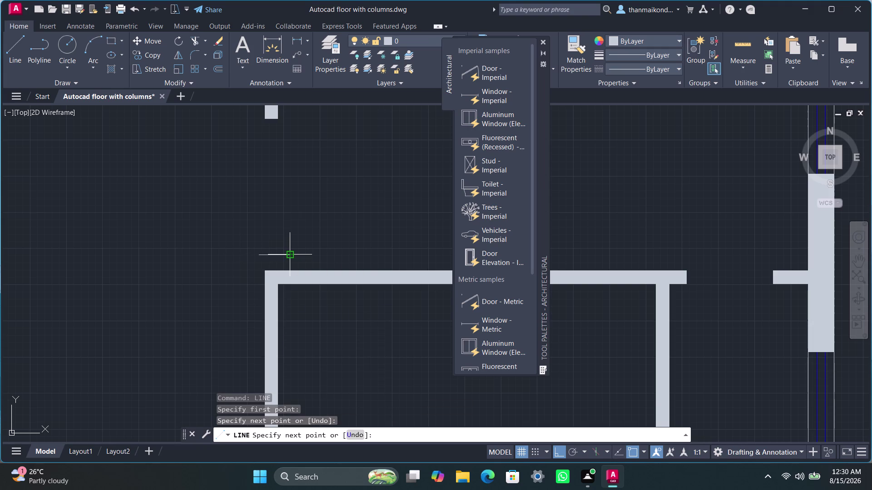
key(Escape)
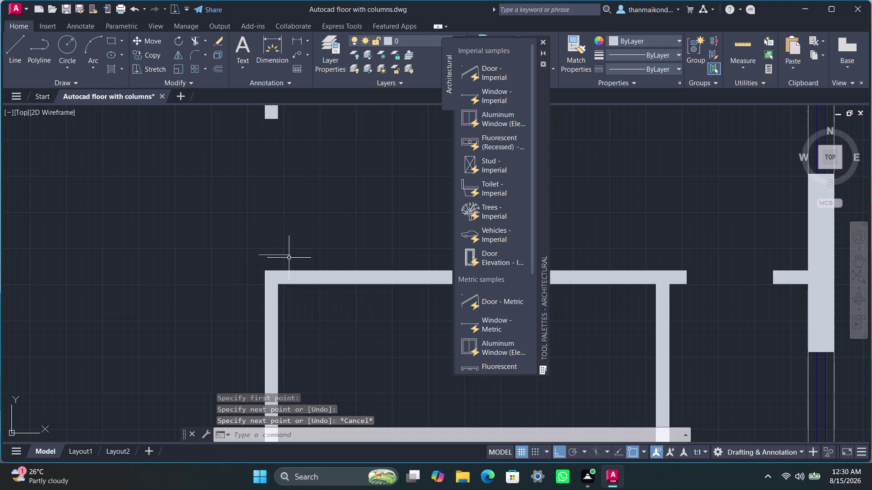
key(l)
text(in)
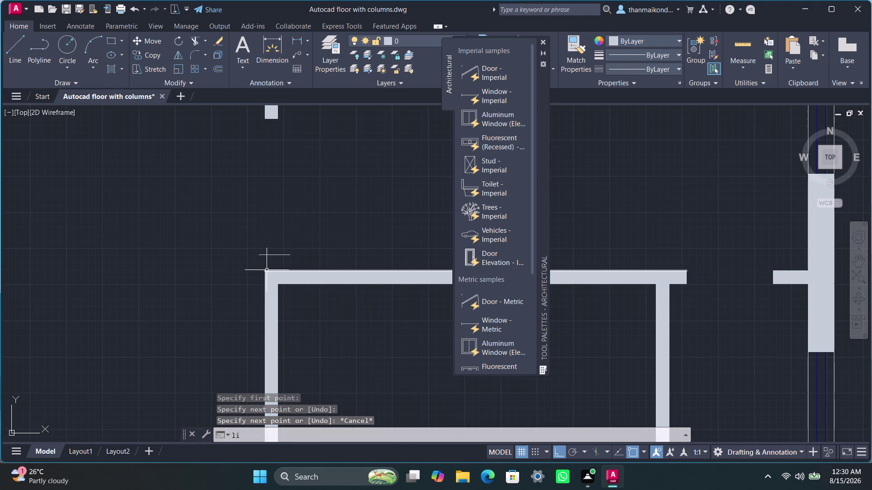
text(e)
key(Return)
scroll(up, 3)
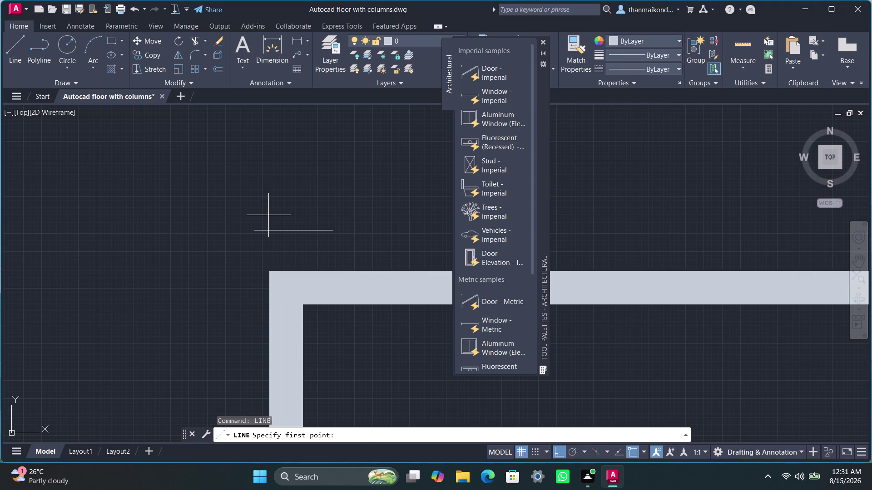
click(268, 216)
click(272, 273)
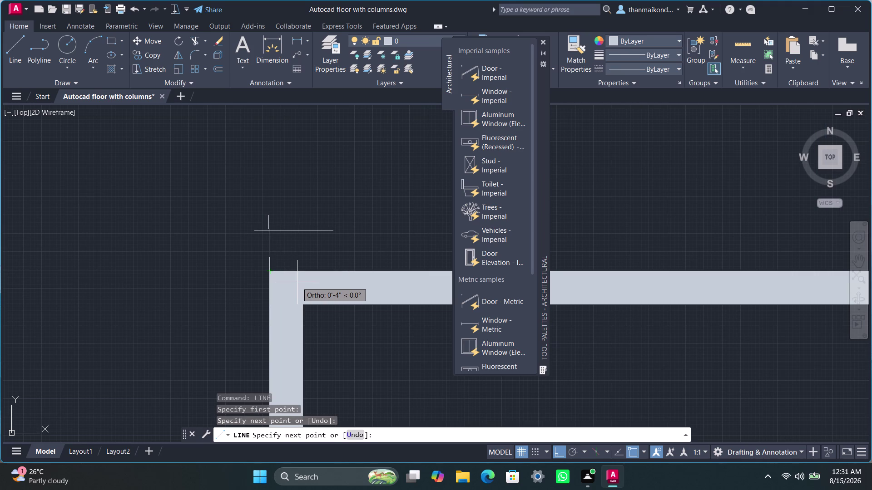
key(ctrl+z)
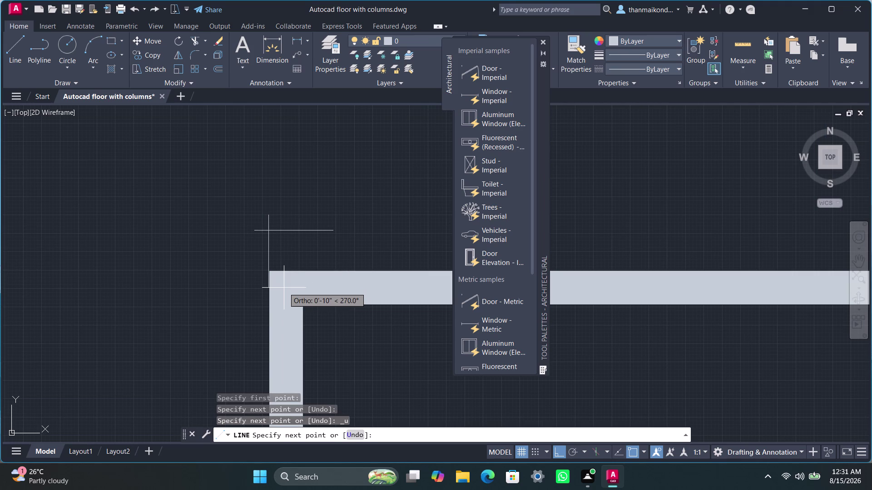
key(Escape)
Draw a line from the wall's top-left corner 4.5" upward.
text(li)
key(n)
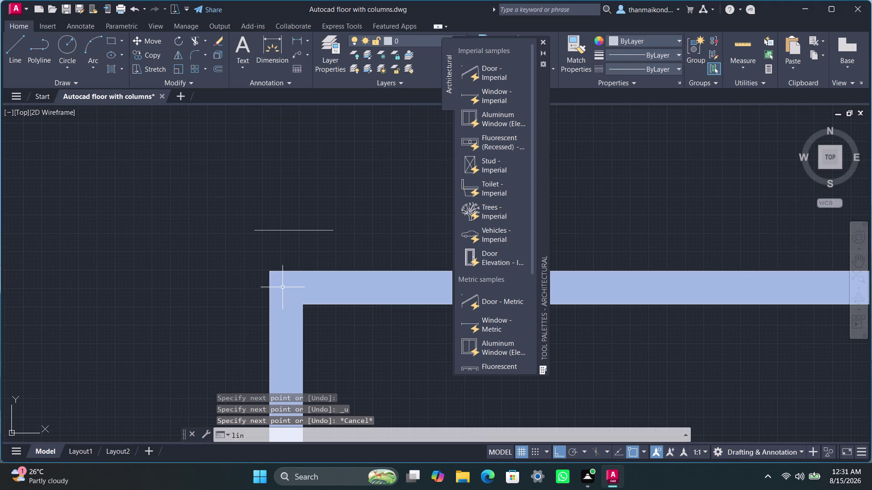
key(e)
key(Return)
click(272, 274)
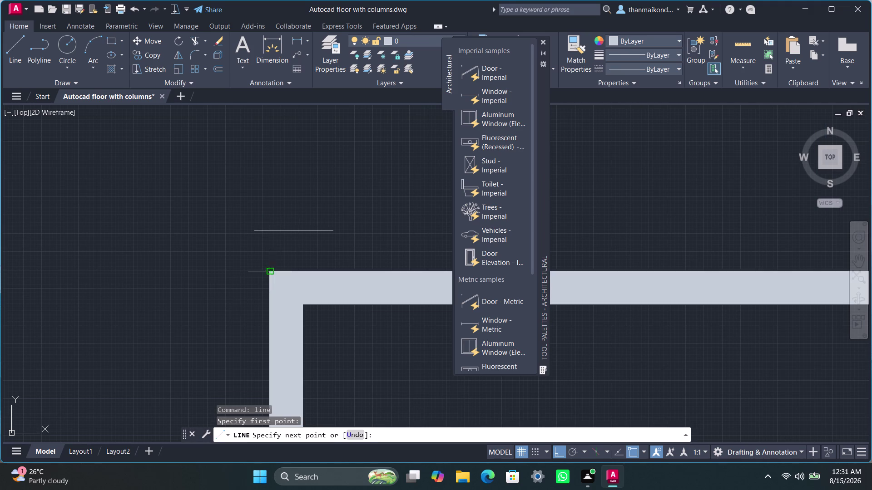
click(273, 204)
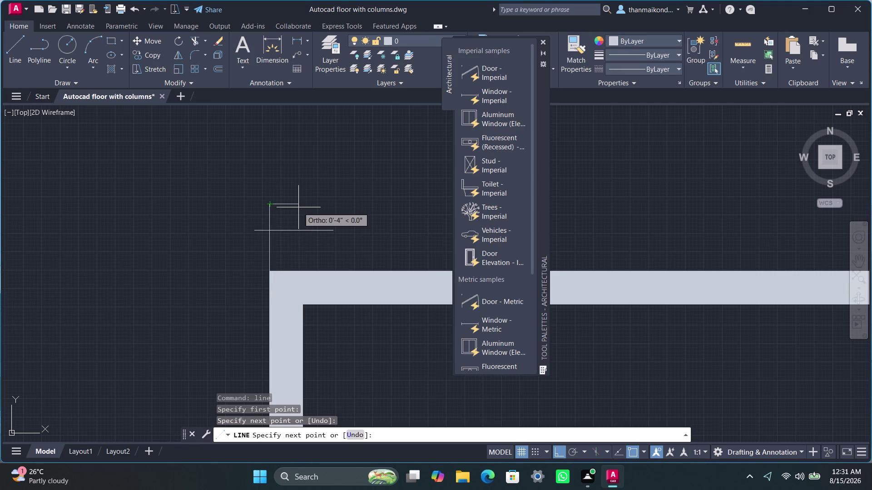
key(4)
text(.5)
key(shift+quotedbl)
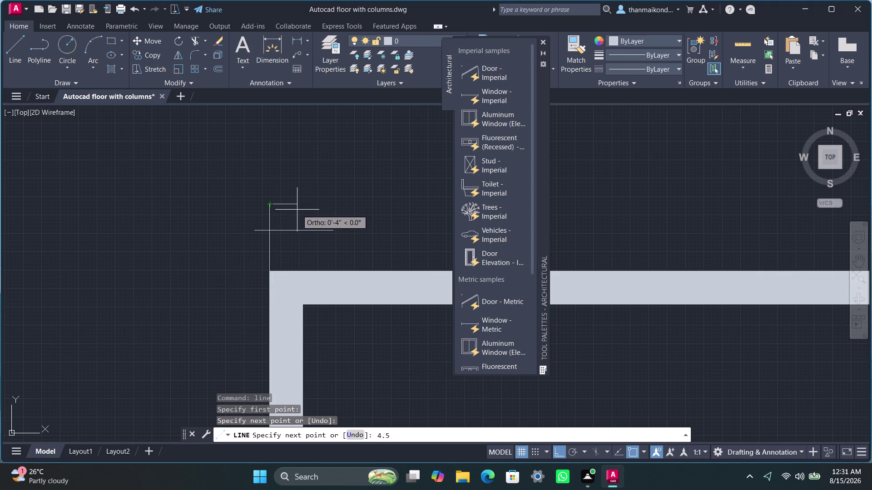
key(Return)
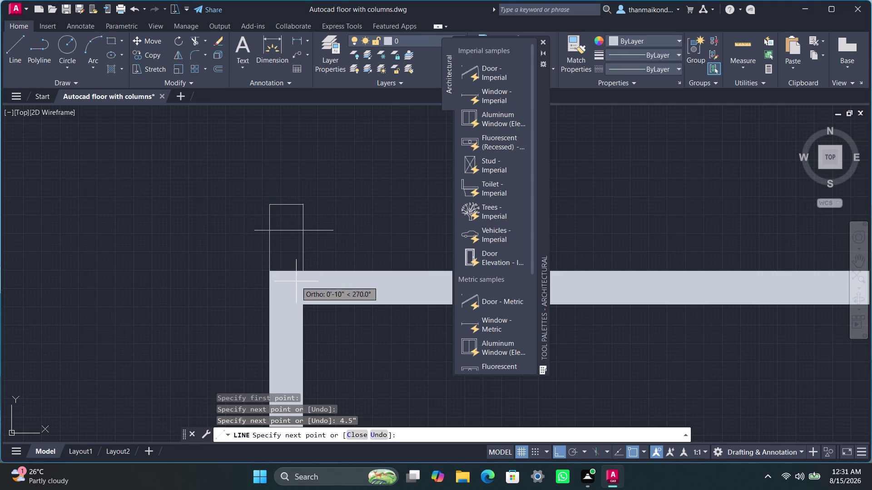
Bring the outline's right edge back down to the wall and end the command.
click(296, 272)
key(Escape)
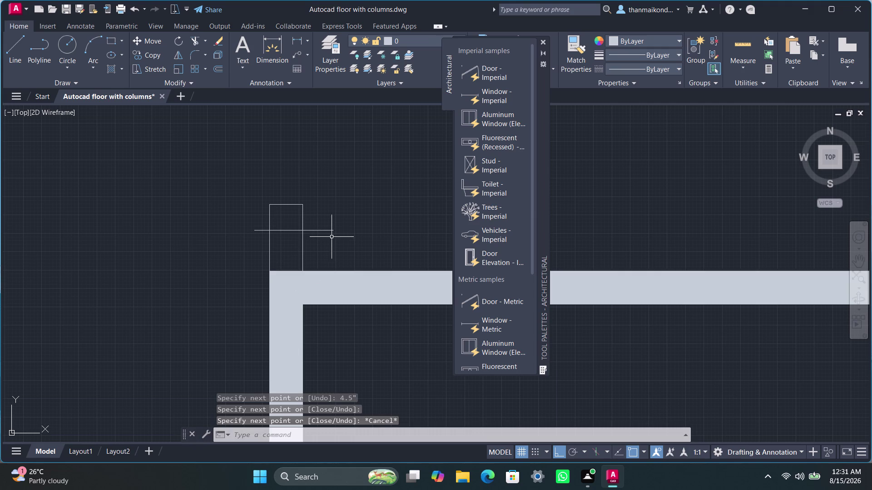
key(Escape)
key(Escape)
key(Escape)
key(Escape)
Trim away the stray line segments crossing the small rectangle.
text(trim)
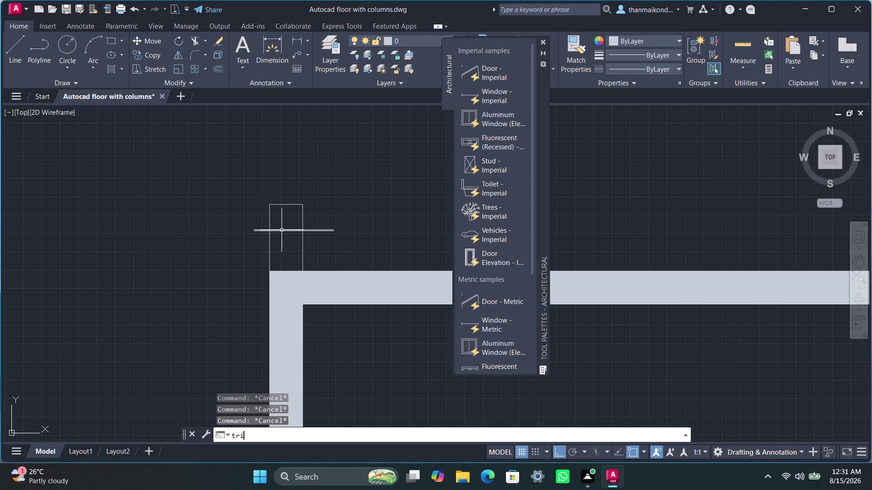
key(Return)
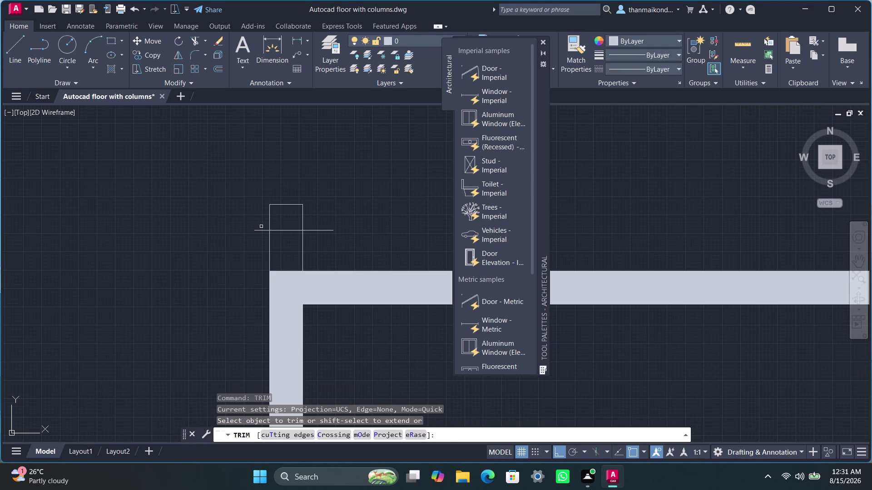
drag(261, 227, 257, 249)
drag(260, 223, 304, 222)
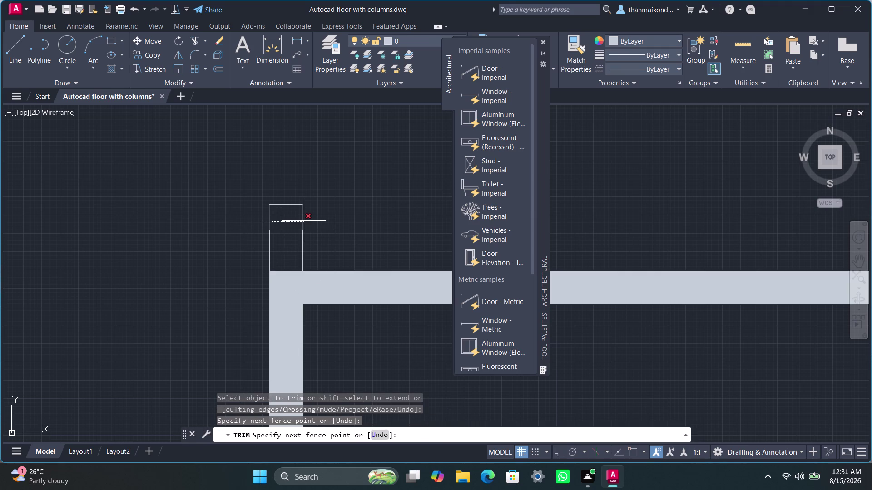
drag(304, 221, 313, 224)
drag(313, 224, 317, 239)
drag(288, 201, 290, 219)
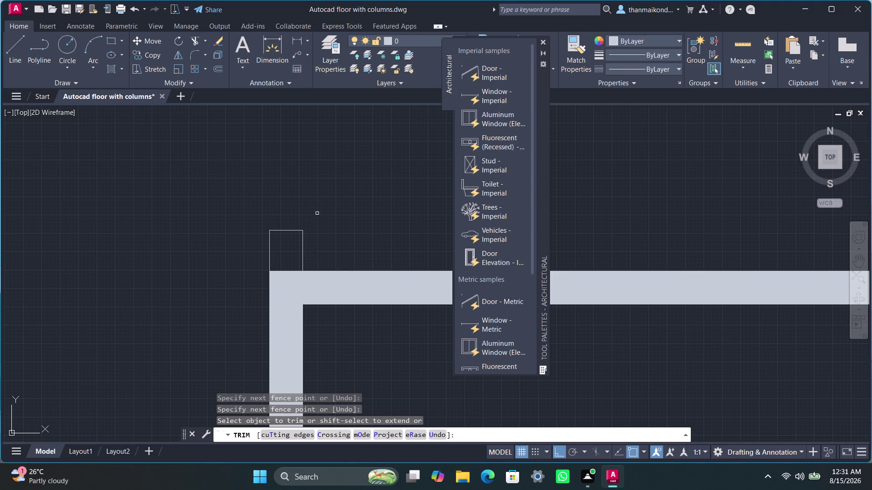
scroll(down, 3)
key(Escape)
key(Escape)
key(Escape)
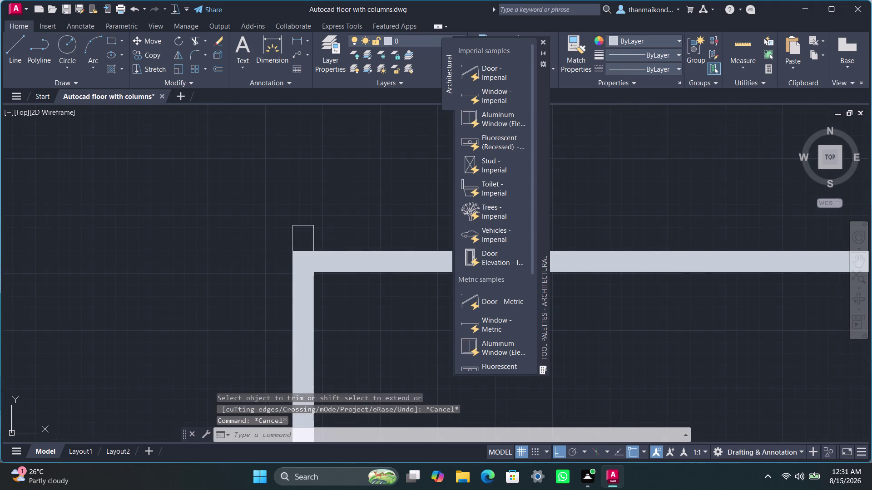
Offset an outline edge by 3' and pan toward the upper wall stub.
text(off)
key(Return)
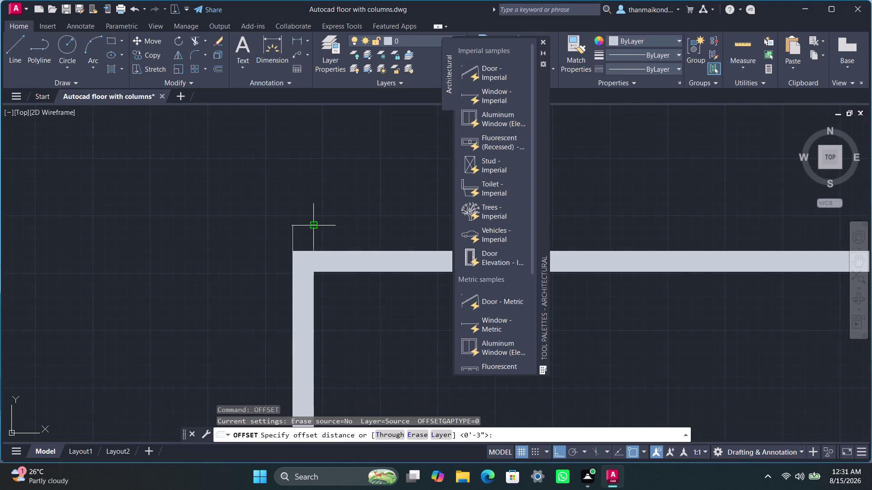
text(3')
key(Return)
click(295, 226)
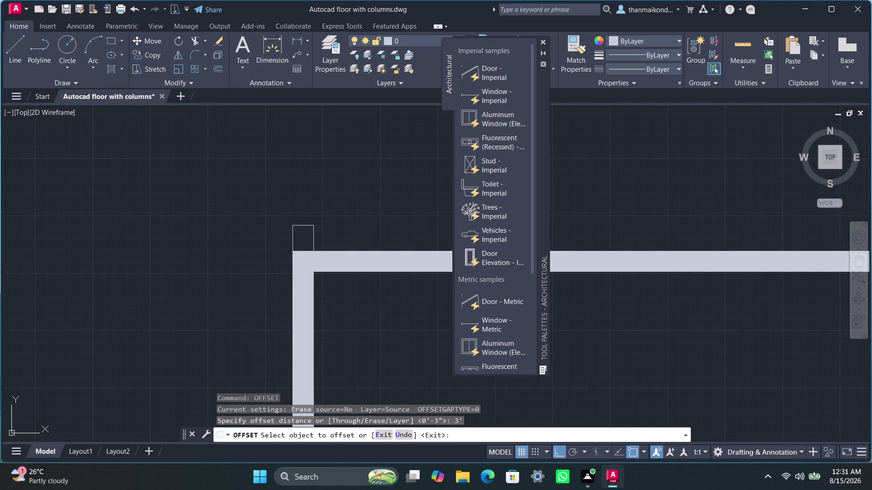
click(291, 167)
scroll(down, 3)
middle_drag(297, 178, 293, 204)
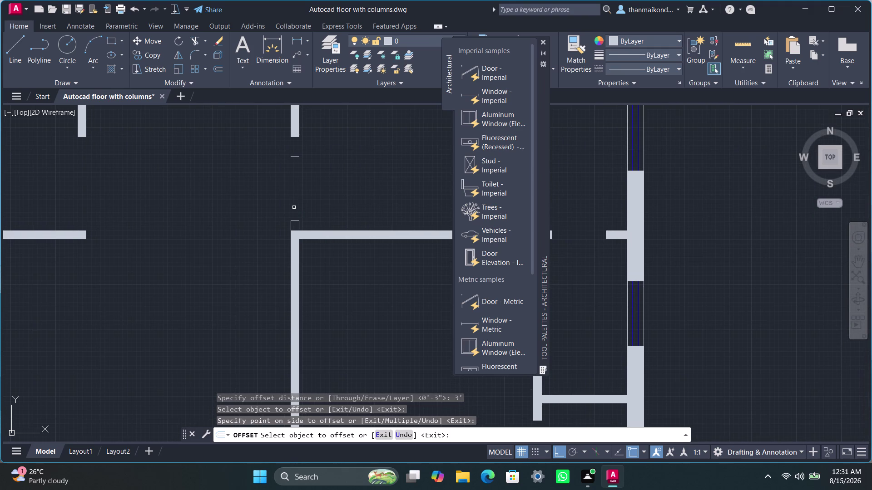
key(Escape)
key(Escape)
key(Escape)
middle_drag(315, 203, 307, 226)
scroll(up, 3)
middle_drag(302, 187, 301, 232)
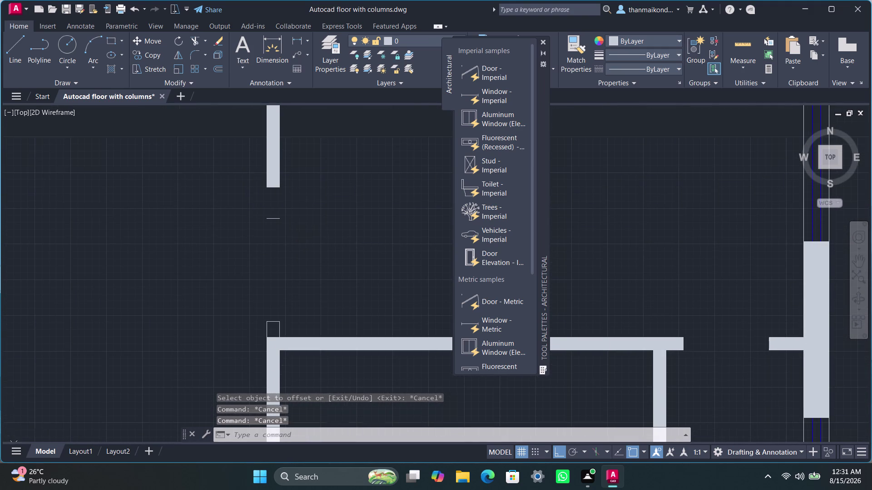
Draw a line down from the stub's lower-right corner.
text(li)
text(n)
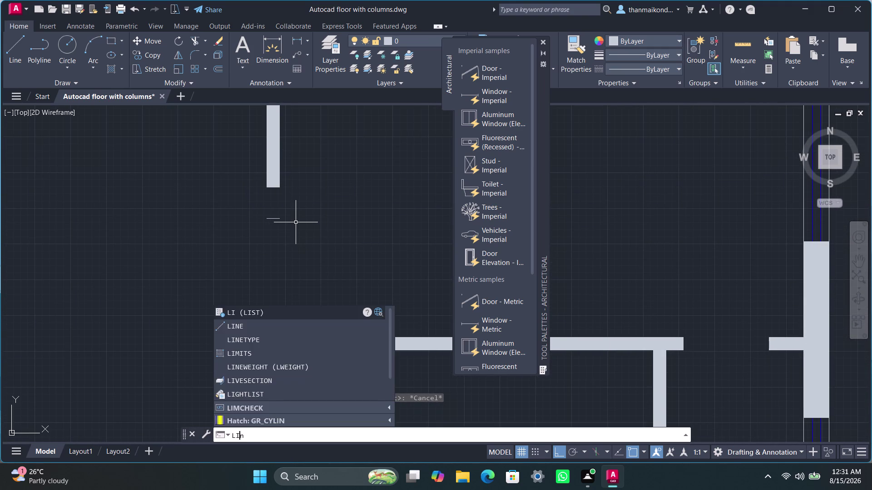
text(e)
key(Return)
scroll(up, 3)
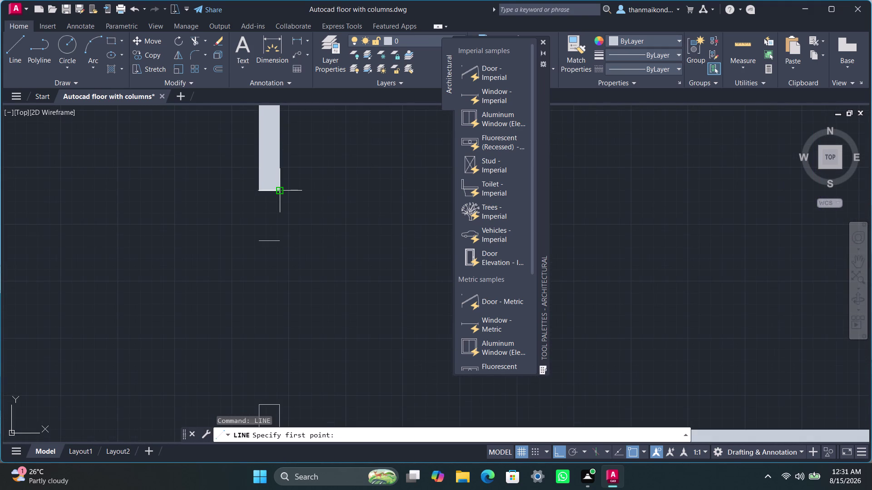
click(278, 193)
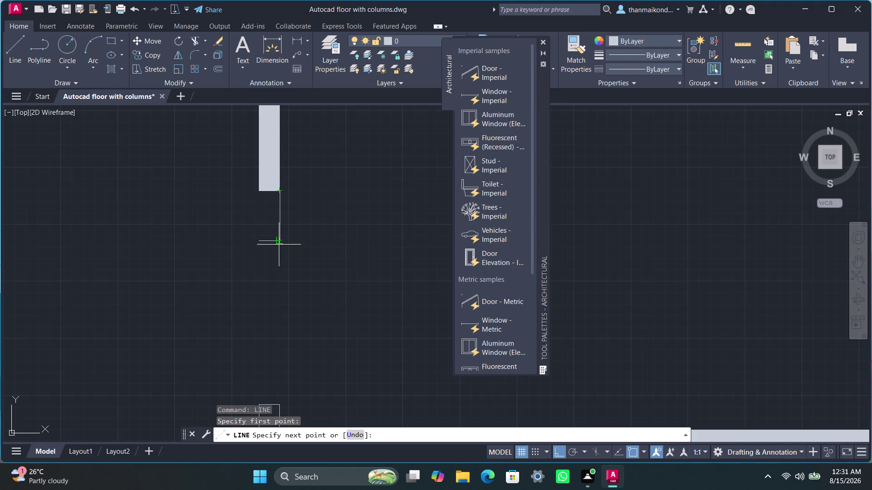
click(280, 239)
key(Escape)
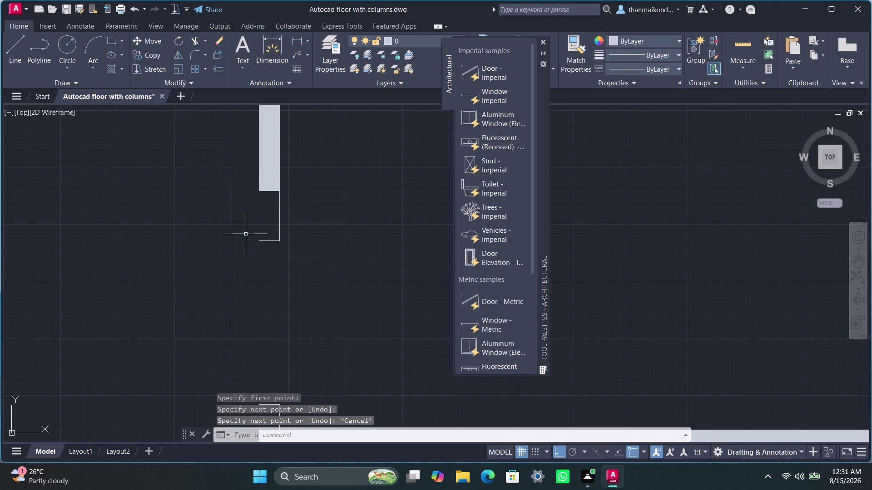
Draw a second line down from the stub's lower-left corner, closing the outline.
text(li)
text(ne)
key(Return)
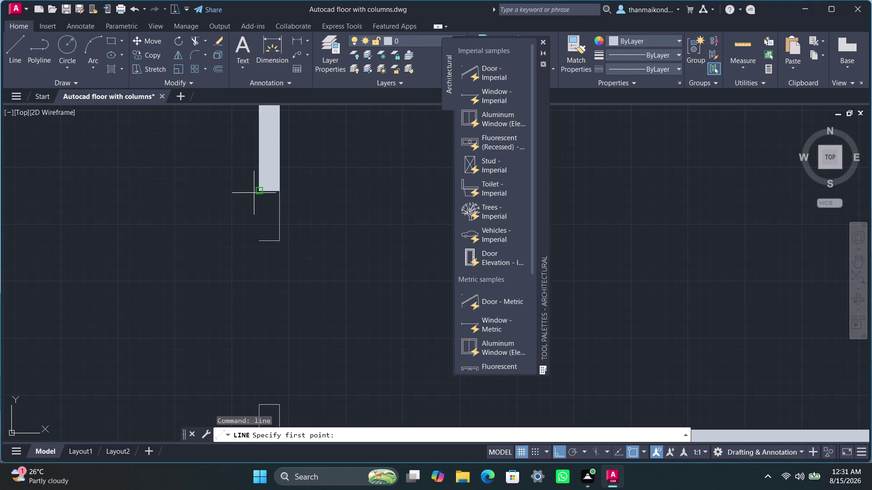
click(258, 192)
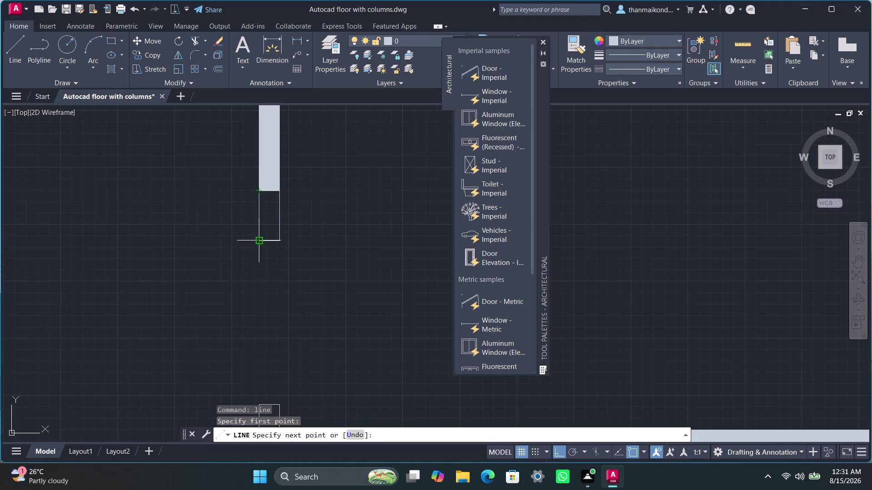
click(261, 240)
key(Escape)
key(Escape)
key(Escape)
key(Escape)
key(Escape)
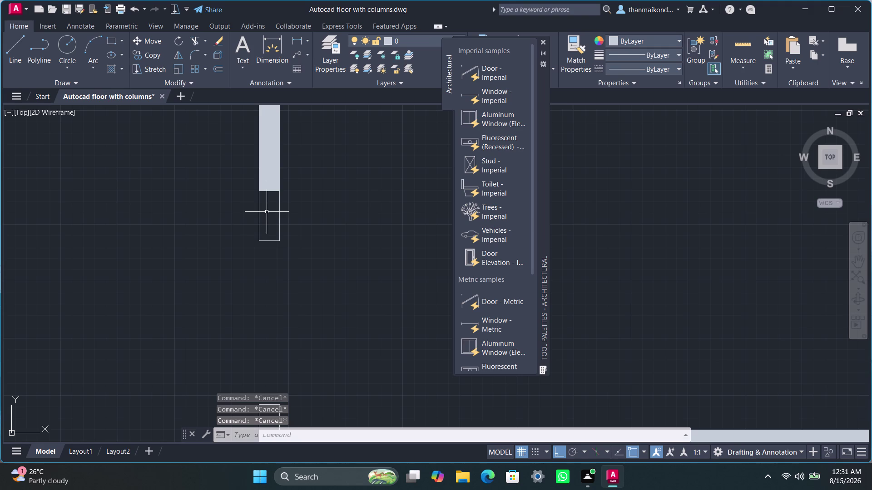
text(hat)
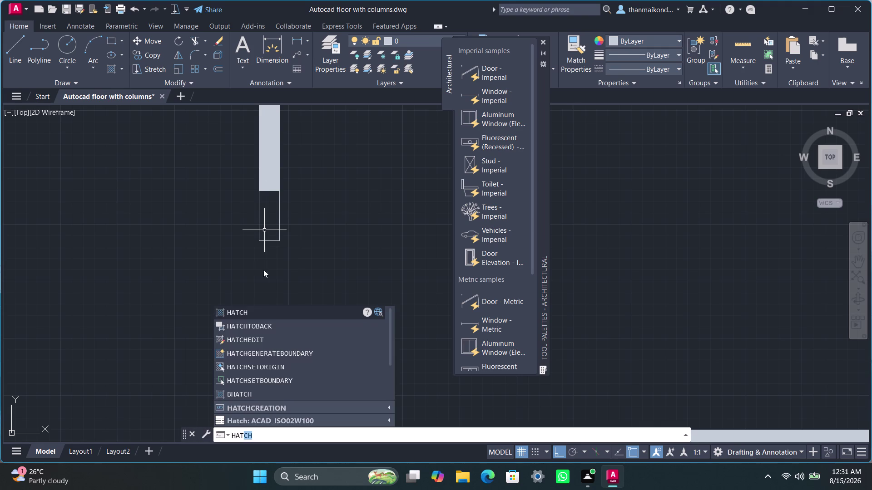
click(246, 314)
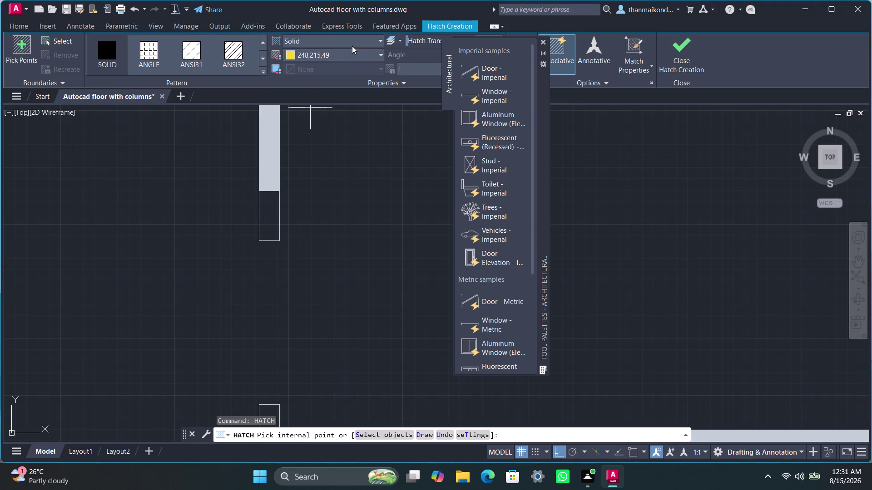
click(358, 42)
click(326, 55)
click(338, 50)
click(291, 87)
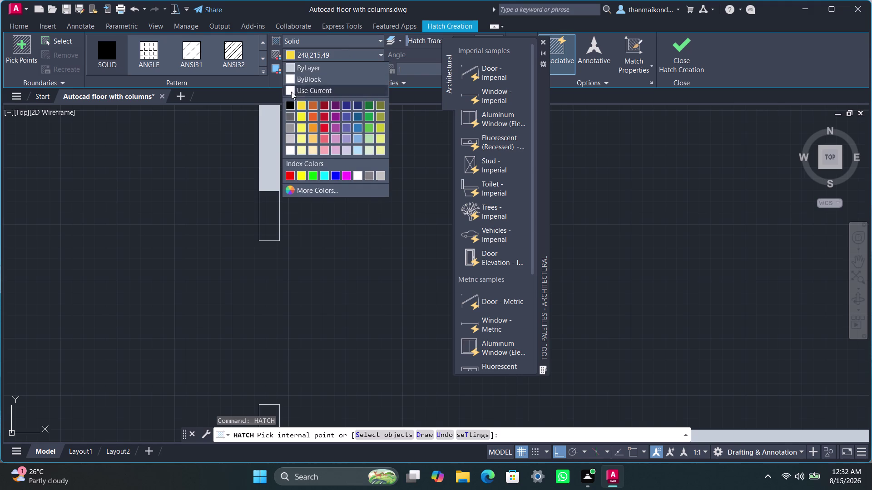
click(264, 214)
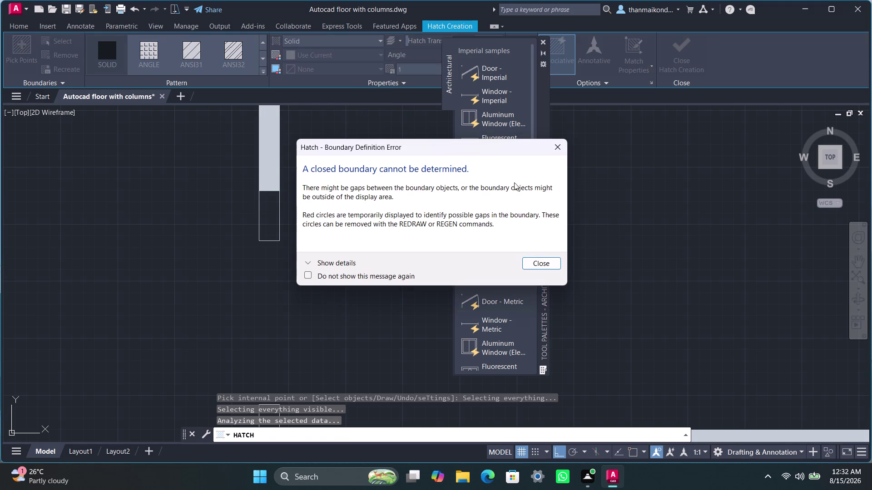
click(551, 148)
click(275, 189)
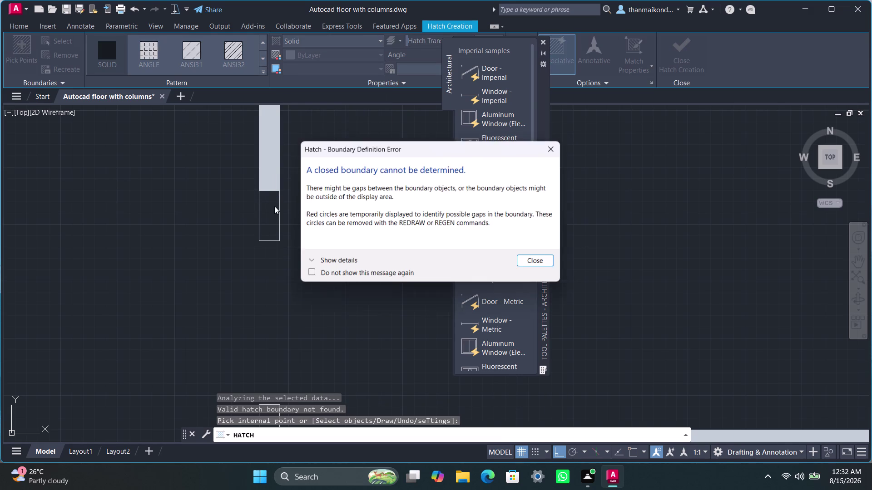
click(537, 263)
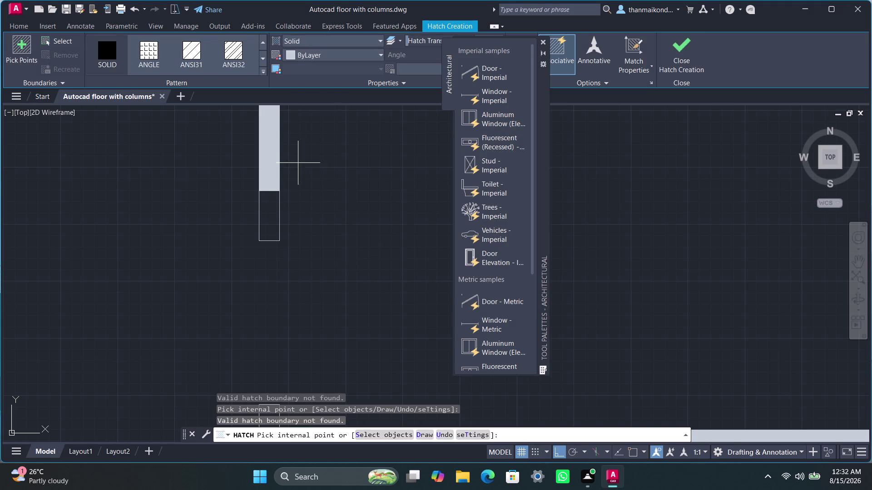
scroll(up, 3)
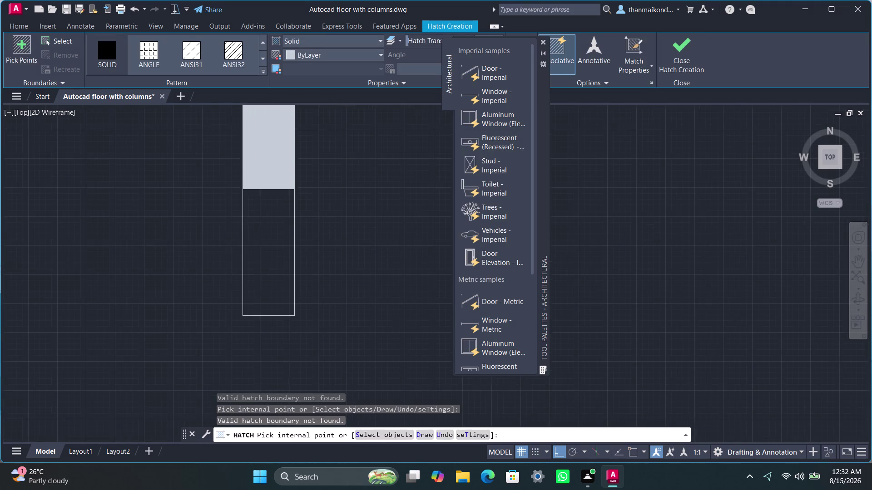
scroll(up, 3)
click(259, 188)
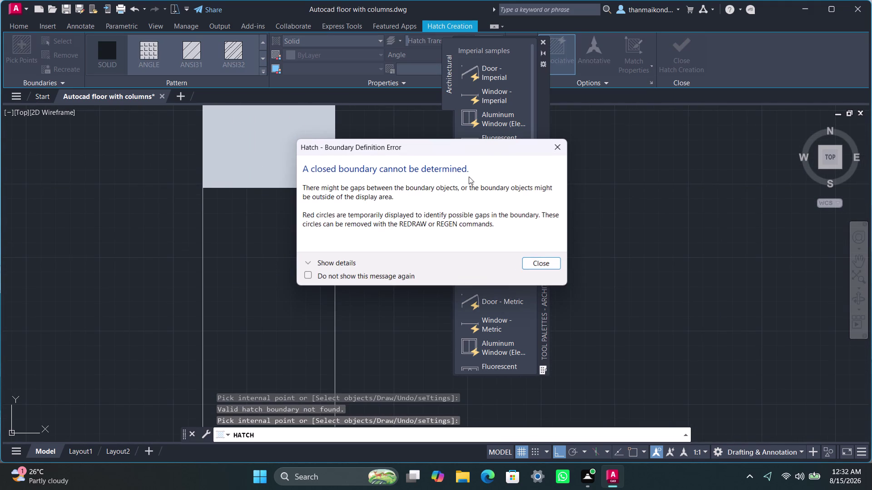
click(554, 148)
key(Escape)
key(Escape)
key(Escape)
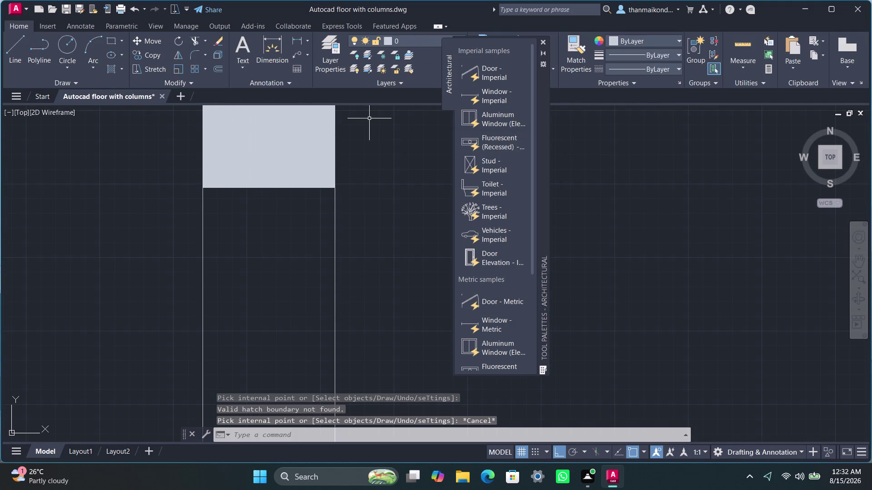
key(l)
Draw a line across the open end of the upper wall stub to close it off.
text(ine)
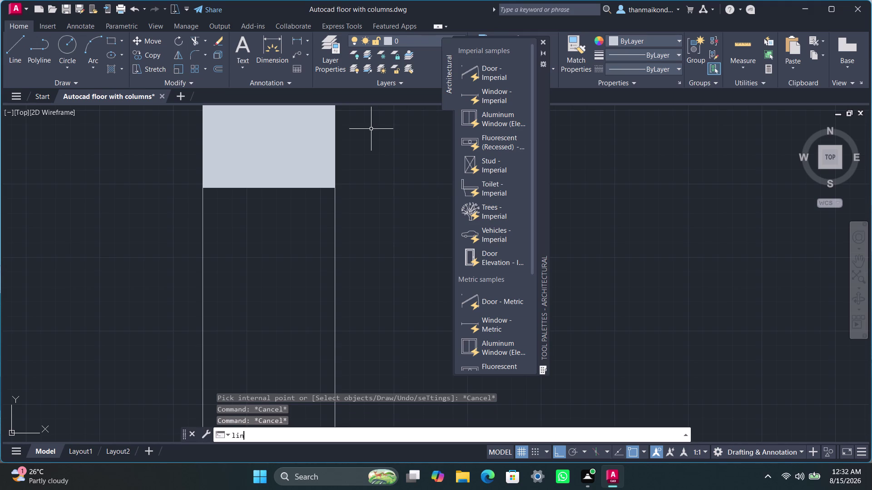
key(Return)
click(205, 187)
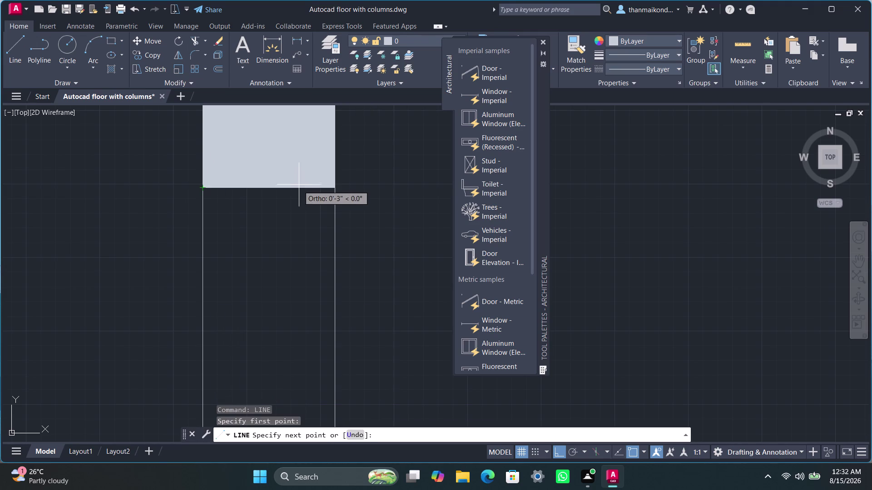
click(332, 188)
key(space)
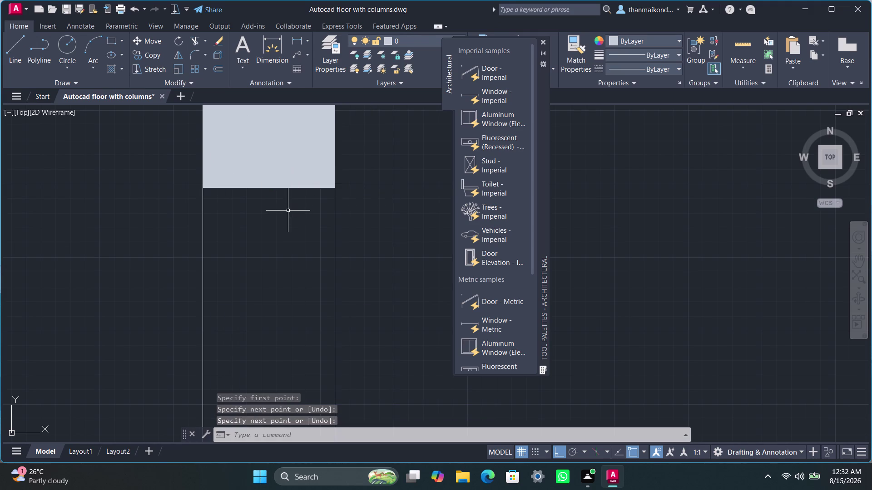
scroll(down, 3)
scroll(down, 3)
middle_drag(293, 187, 319, 140)
scroll(down, 3)
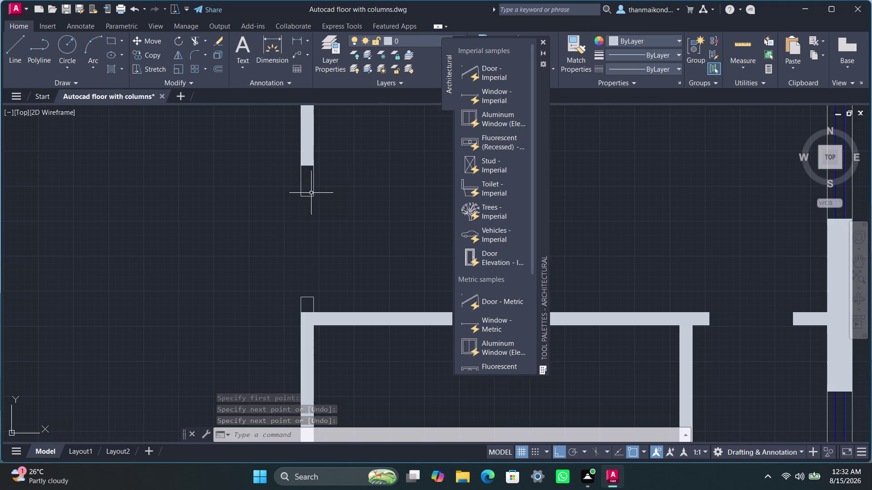
Hatch the enclosed wall-end rectangle with a solid fill, colour by layer.
text(h)
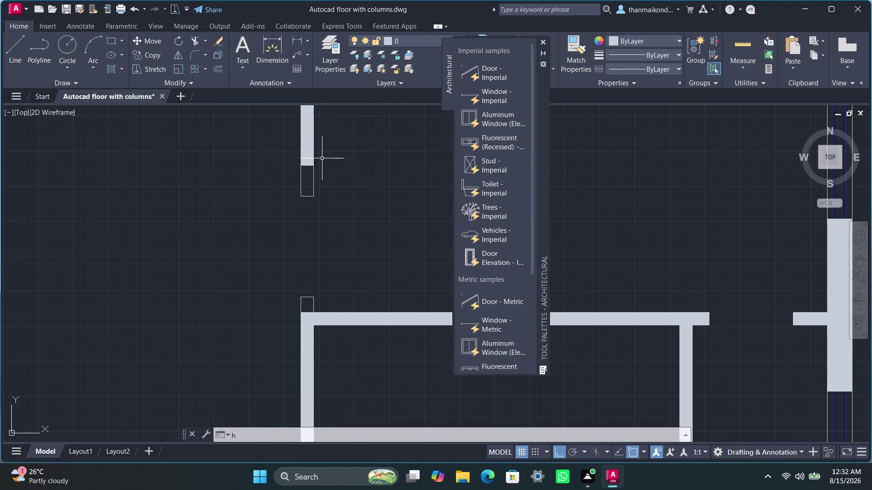
text(atch)
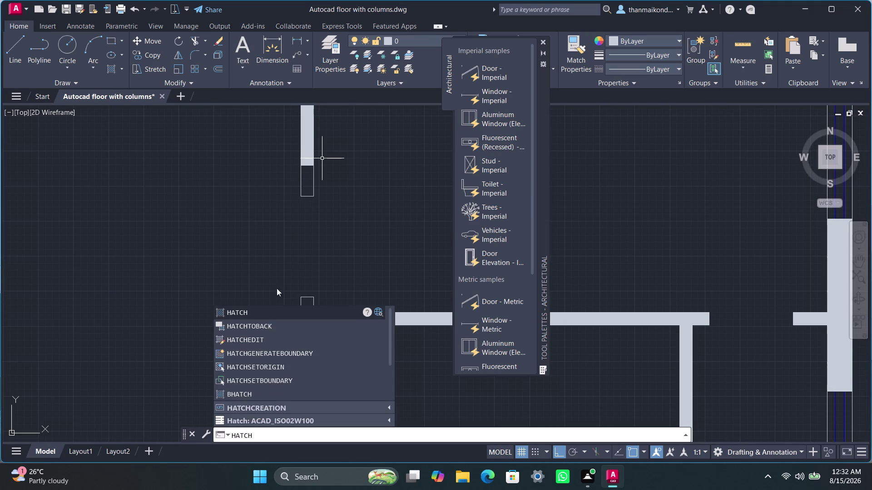
click(270, 311)
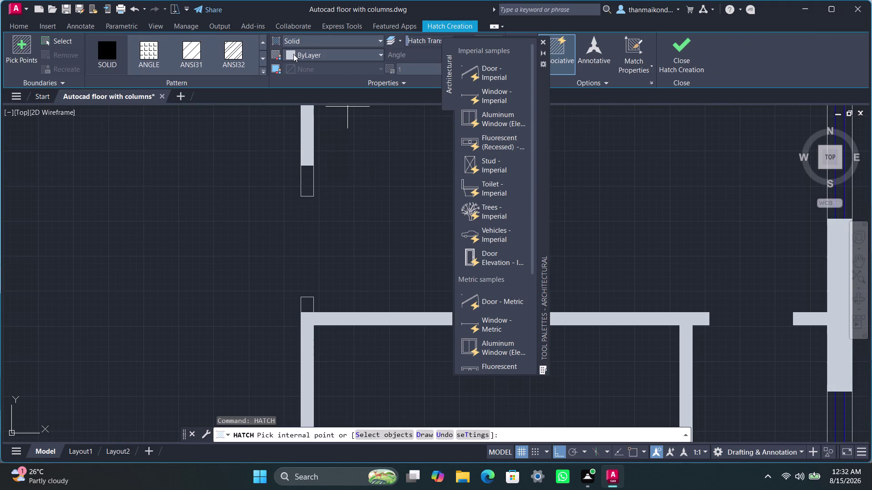
click(293, 54)
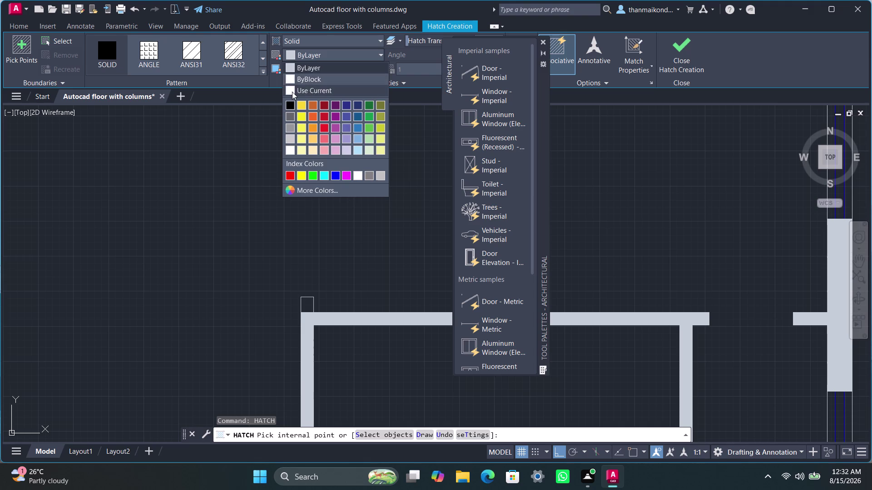
click(292, 91)
click(308, 178)
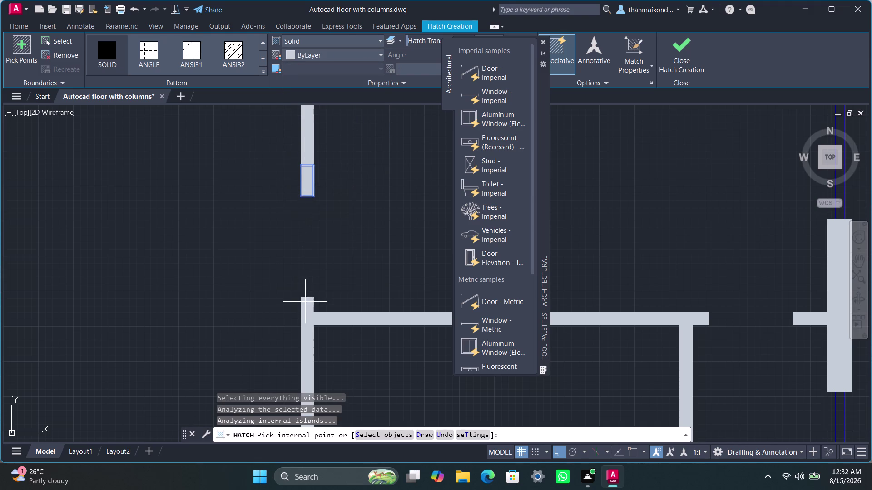
click(309, 302)
key(Escape)
key(Escape)
key(Escape)
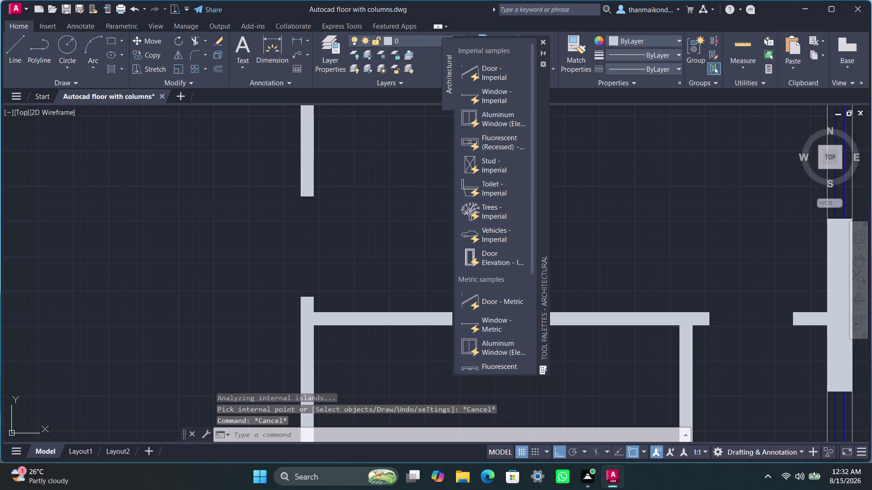
scroll(down, 3)
scroll(down, 3)
middle_drag(232, 297, 231, 261)
scroll(down, 3)
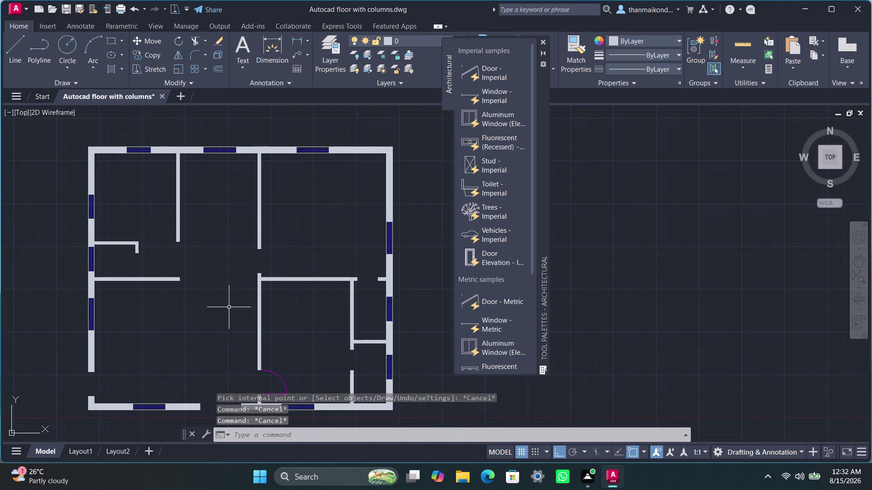
Copy the bottom entrance's magenta door swing and paste it at the central wall opening.
middle_drag(229, 307, 247, 259)
click(268, 313)
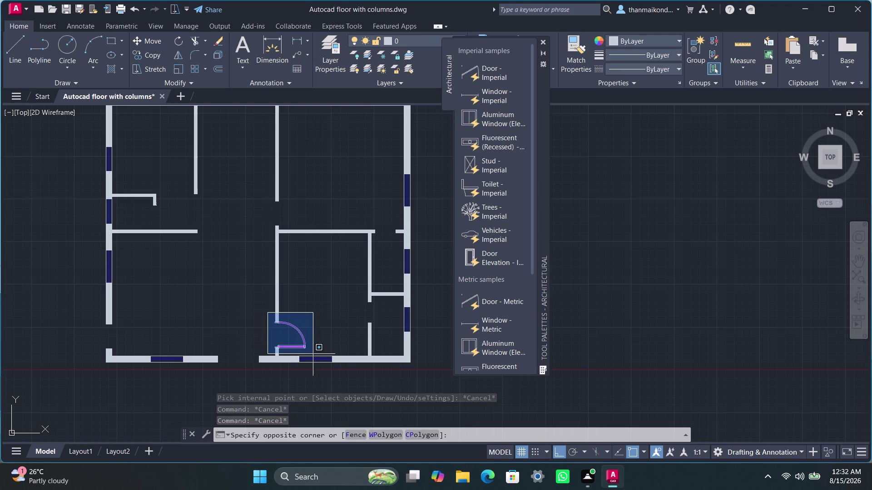
click(318, 356)
key(ctrl+c)
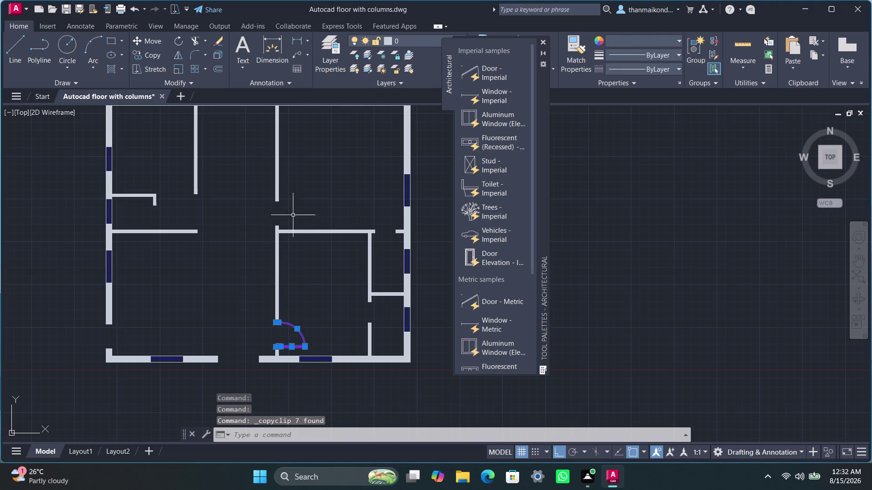
key(ctrl+v)
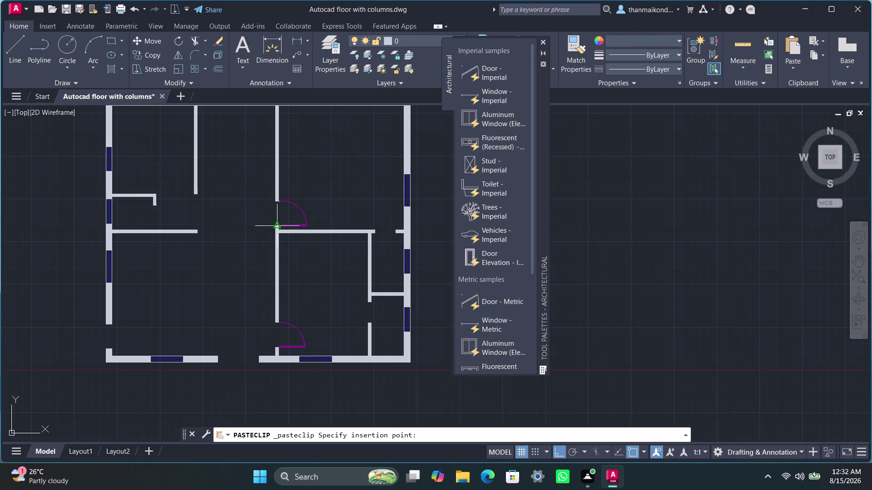
scroll(up, 3)
scroll(up, 3)
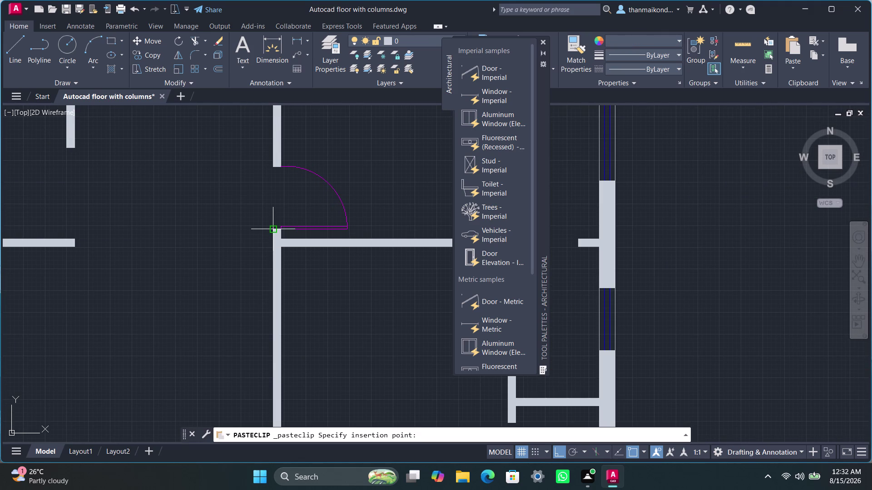
click(272, 232)
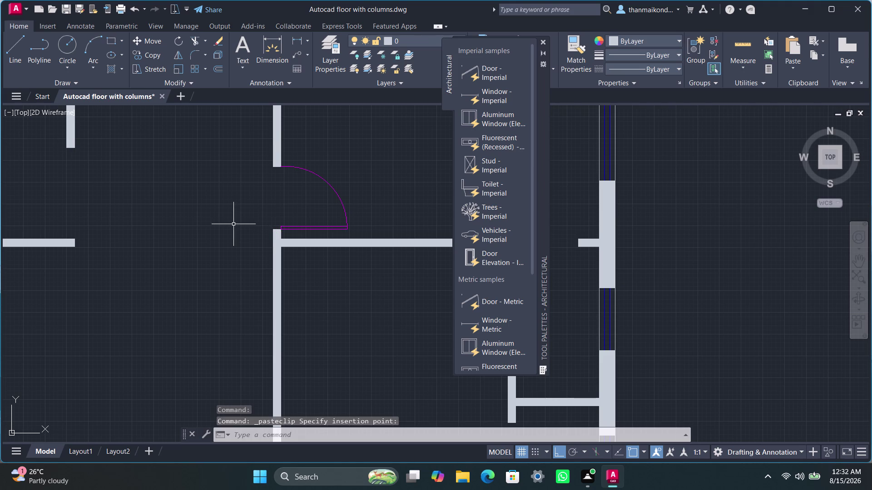
scroll(down, 3)
scroll(down, 3)
middle_drag(207, 253, 275, 274)
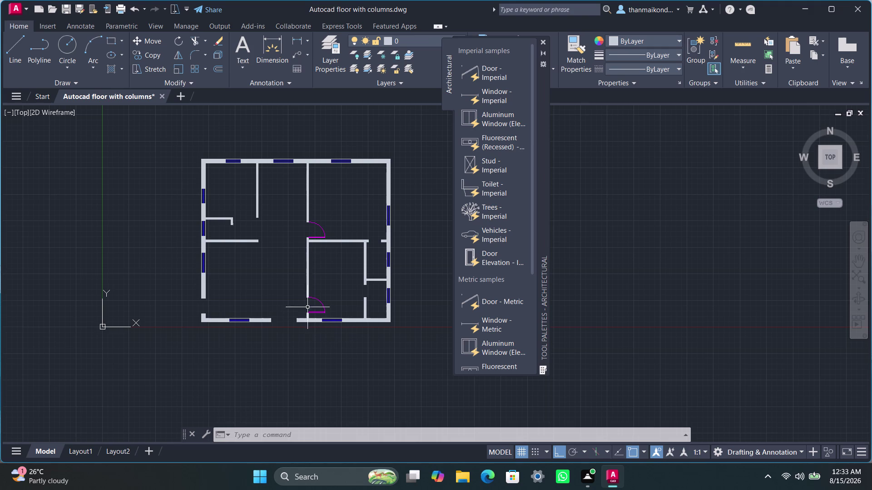
click(297, 213)
click(336, 247)
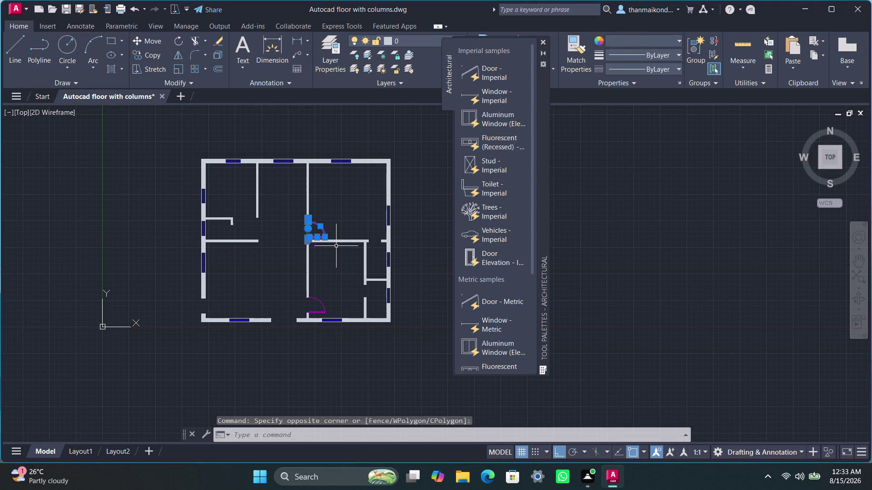
key(ctrl+c)
key(ctrl+v)
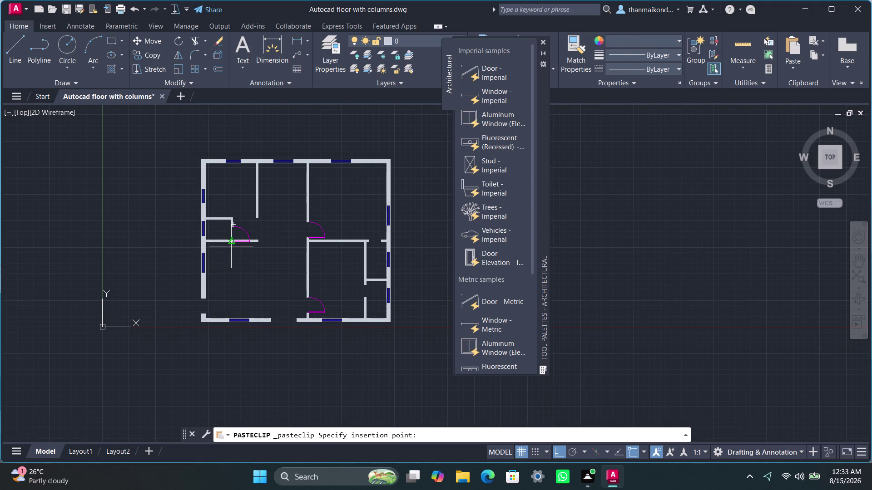
scroll(up, 3)
scroll(up, 3)
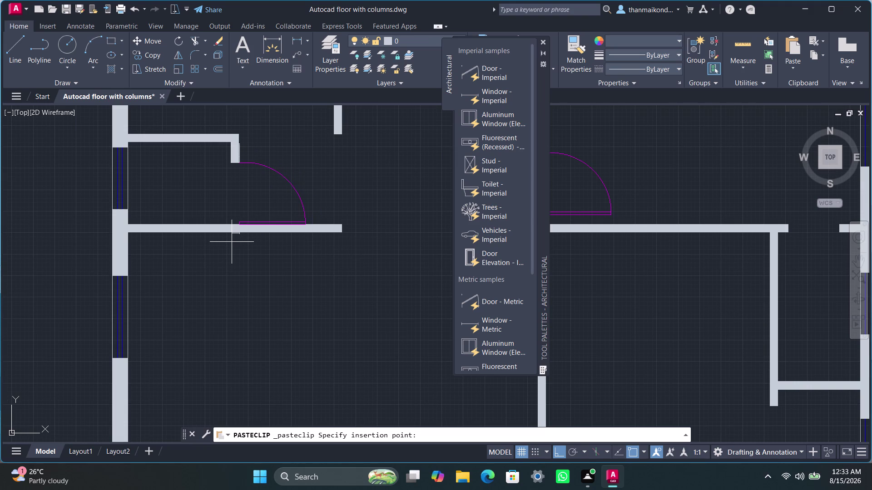
scroll(up, 3)
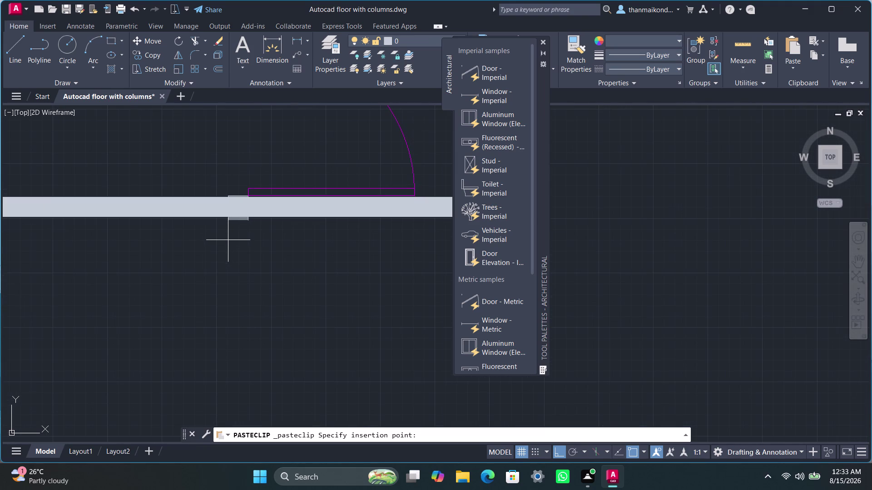
scroll(down, 3)
middle_drag(228, 244, 219, 290)
key(ctrl+x)
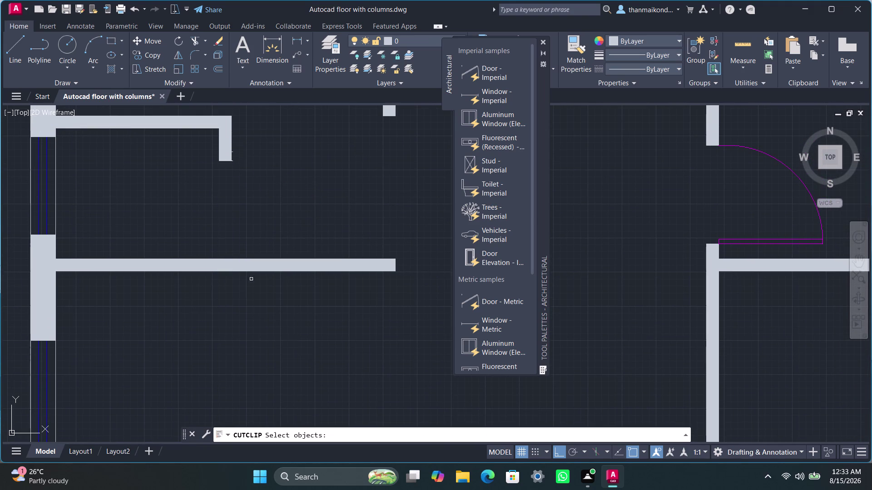
scroll(down, 3)
middle_drag(315, 319, 265, 254)
scroll(down, 3)
middle_drag(279, 304, 245, 288)
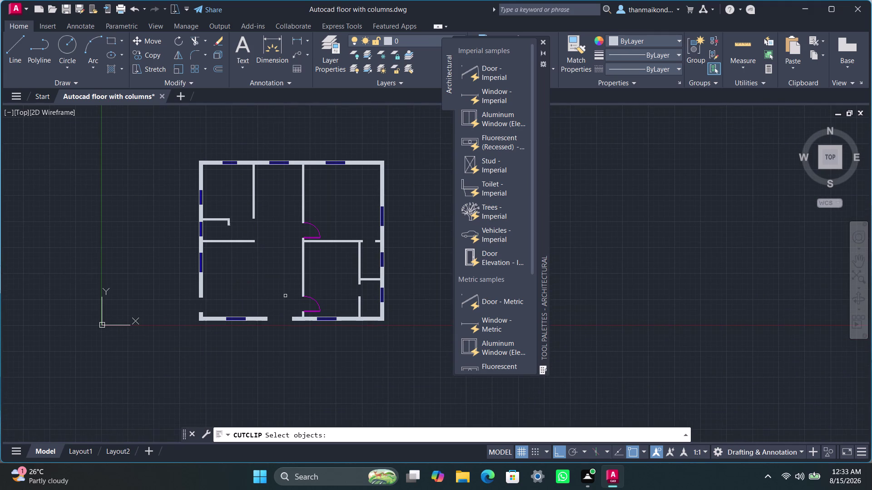
key(Escape)
key(Escape)
Copy the bottom door swing and paste it at the left room's wall opening.
key(Escape)
click(293, 289)
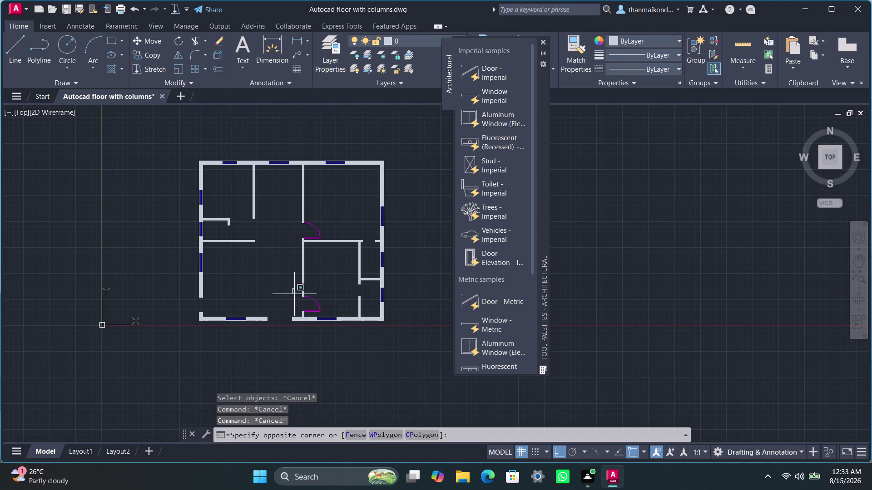
click(324, 312)
key(ctrl+c)
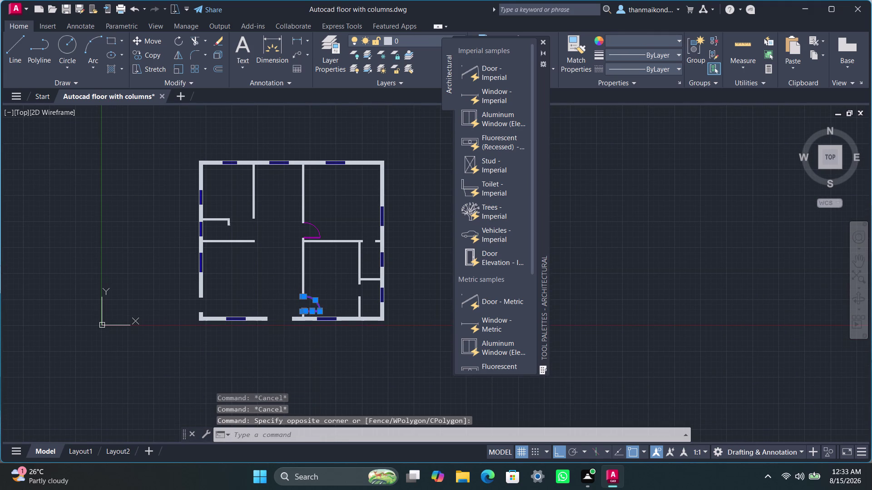
key(ctrl+v)
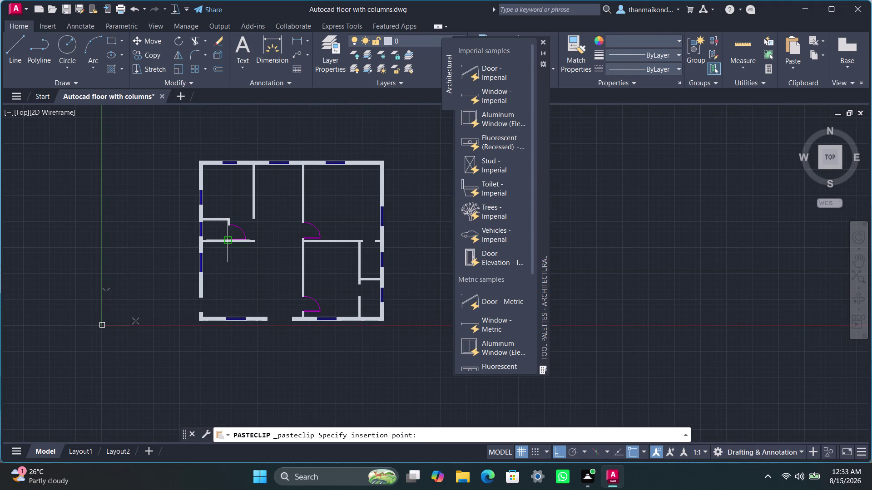
scroll(up, 3)
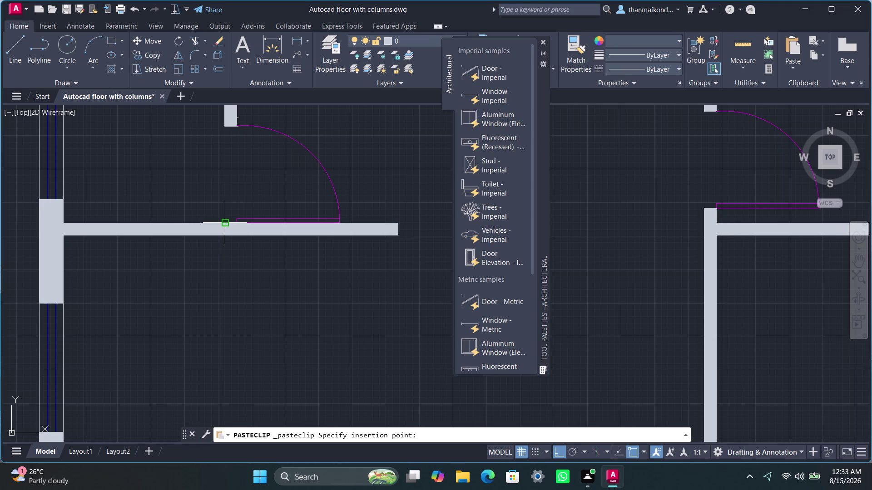
click(223, 226)
scroll(down, 3)
scroll(down, 3)
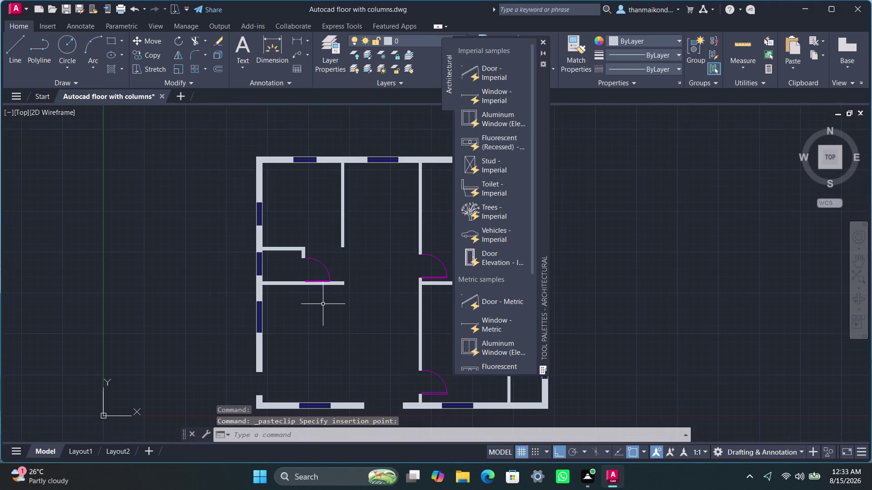
Paste another door swing at the bottom-left wall corner, then begin a paste left of the plan.
middle_drag(325, 308, 338, 261)
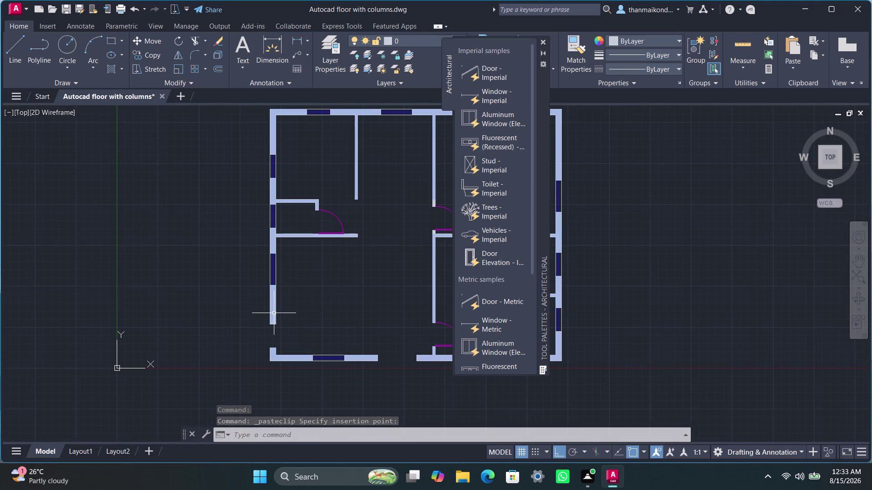
key(ctrl+v)
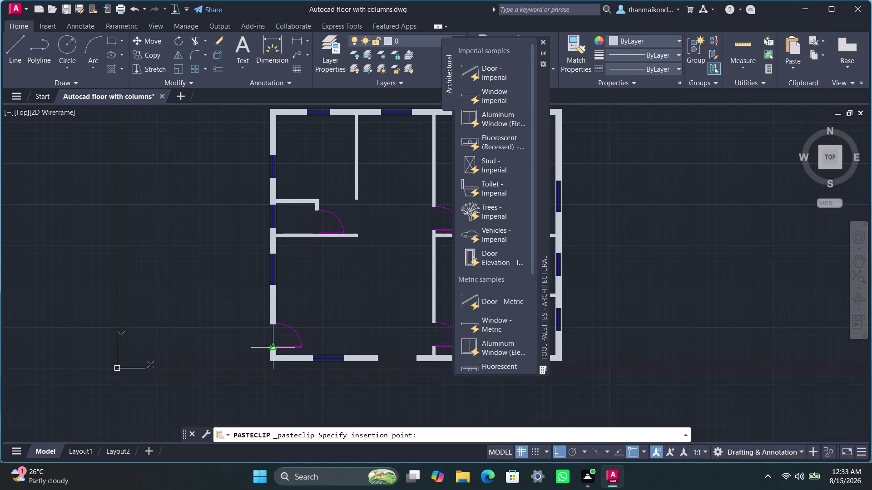
click(276, 348)
scroll(down, 3)
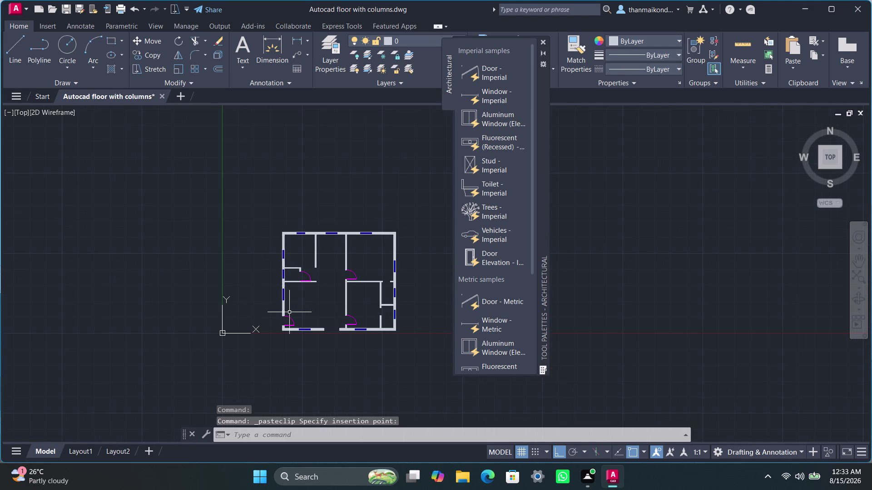
middle_drag(289, 312, 234, 270)
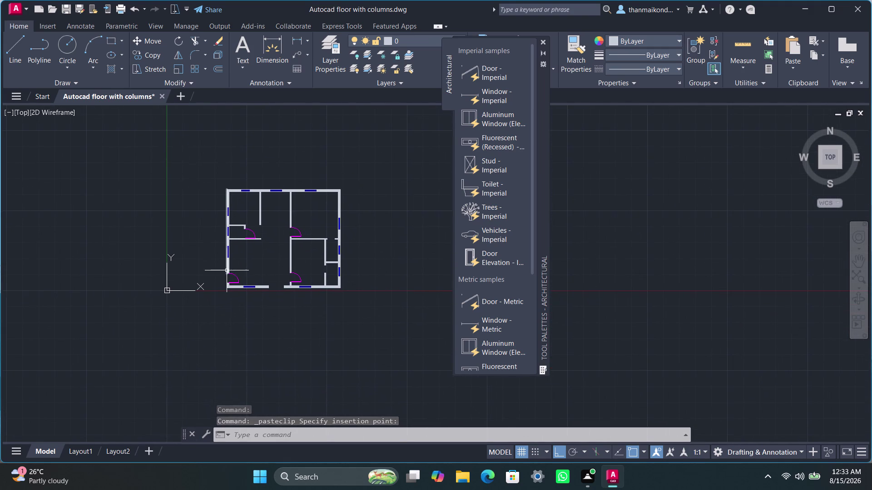
middle_drag(84, 278, 108, 282)
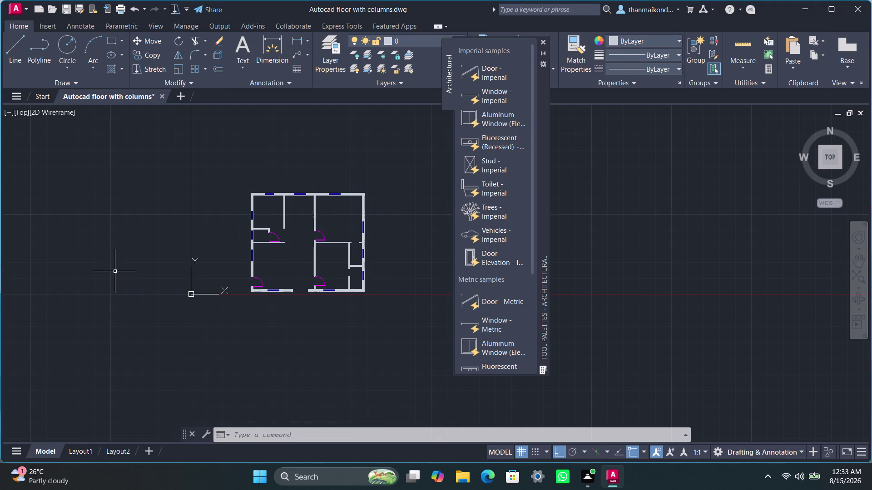
click(125, 265)
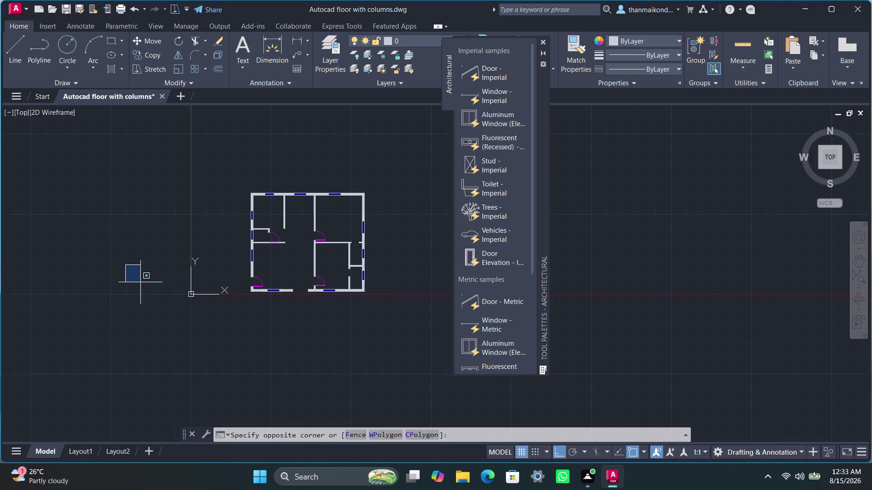
key(ctrl+v)
Place the pasted door swing left of the plan and select it.
click(123, 272)
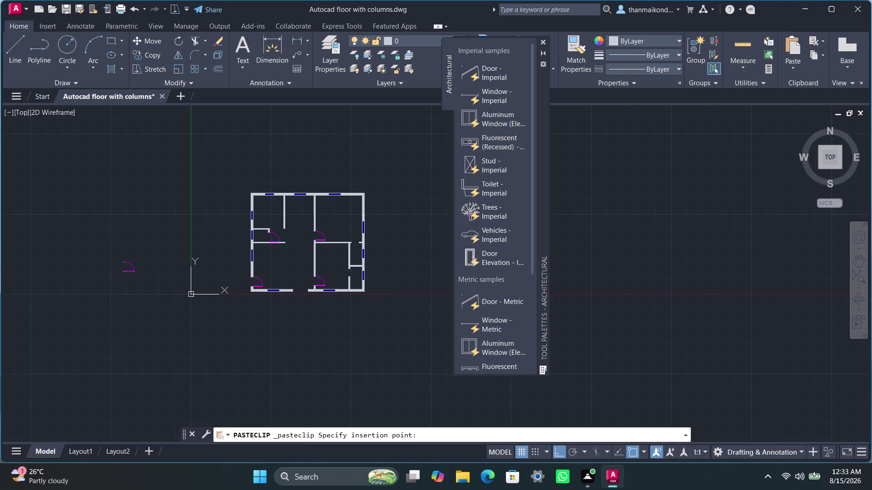
click(122, 254)
click(140, 280)
Rotate the selected door swing 90 degrees about its hinge.
text(r)
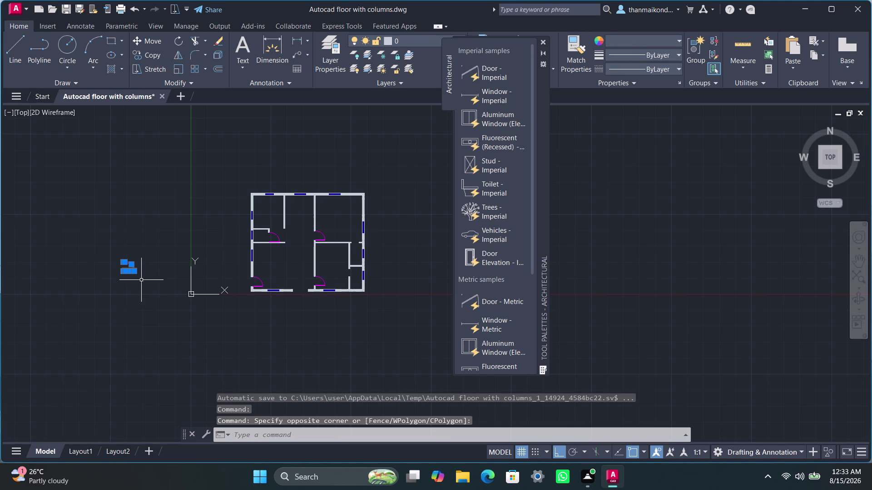
text(or)
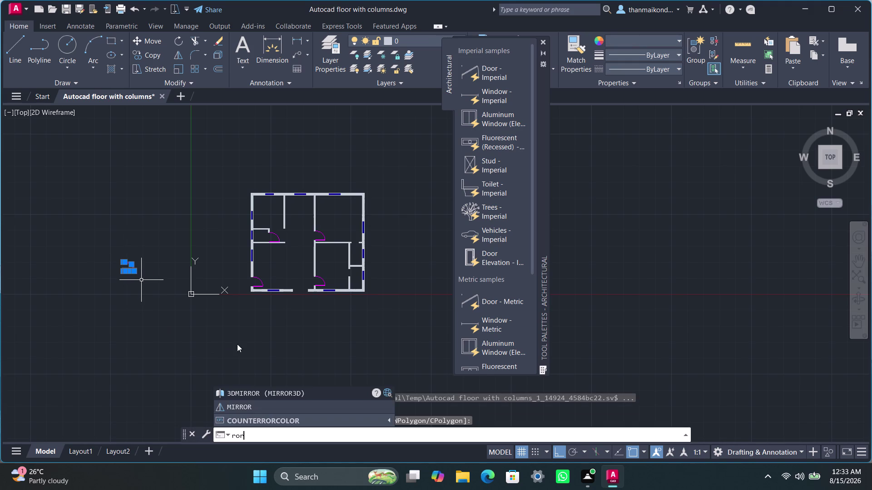
key(a)
key(BackSpace)
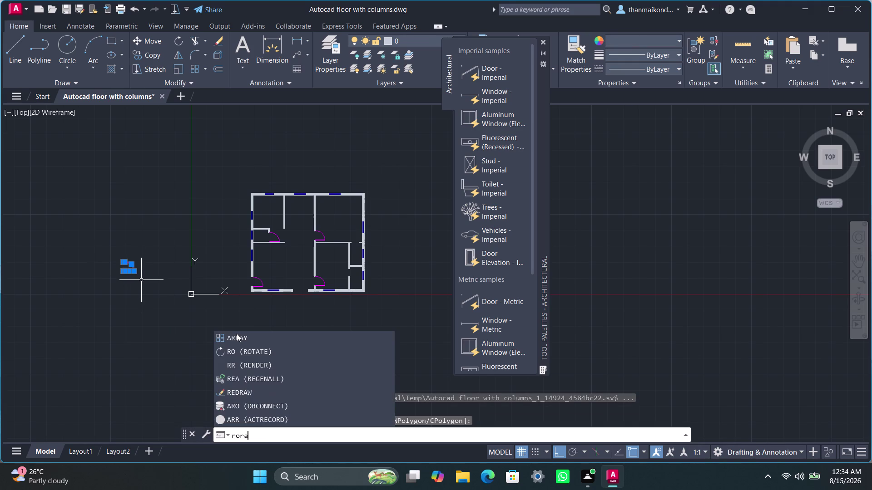
key(BackSpace)
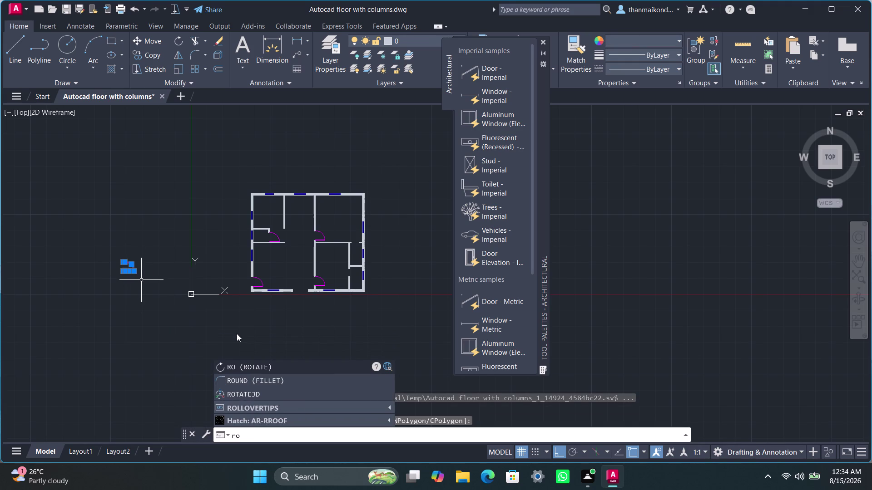
key(t)
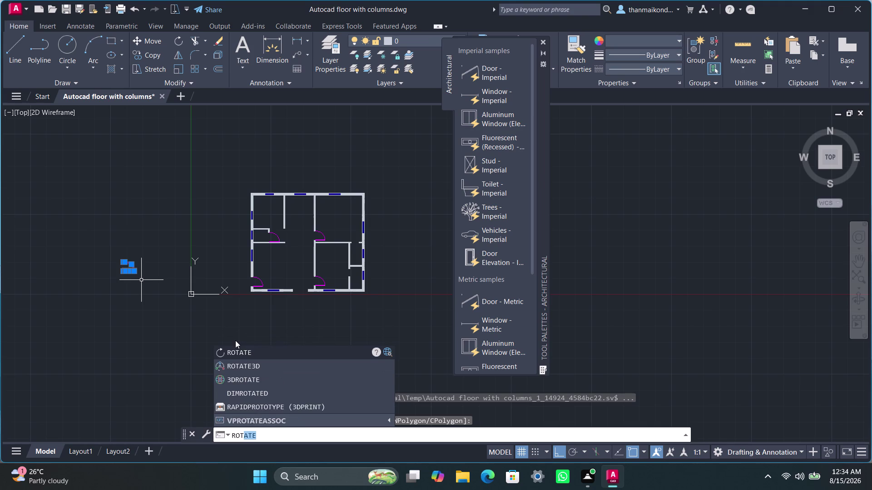
click(236, 348)
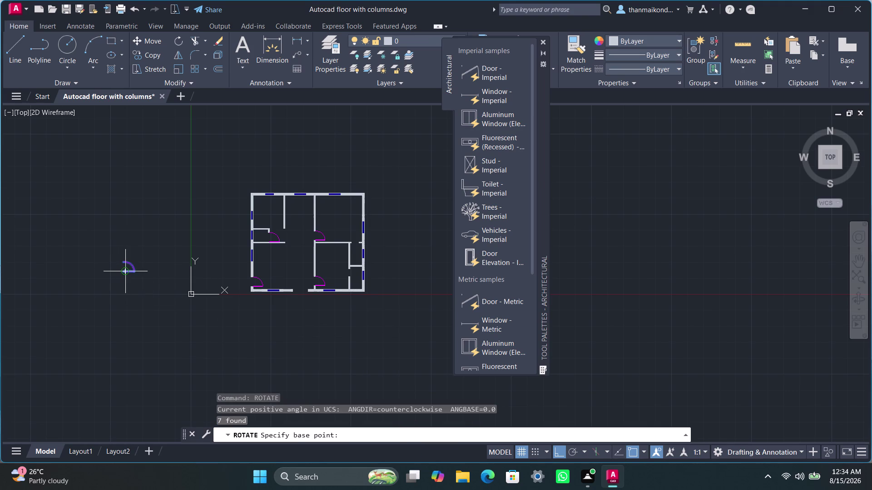
scroll(up, 3)
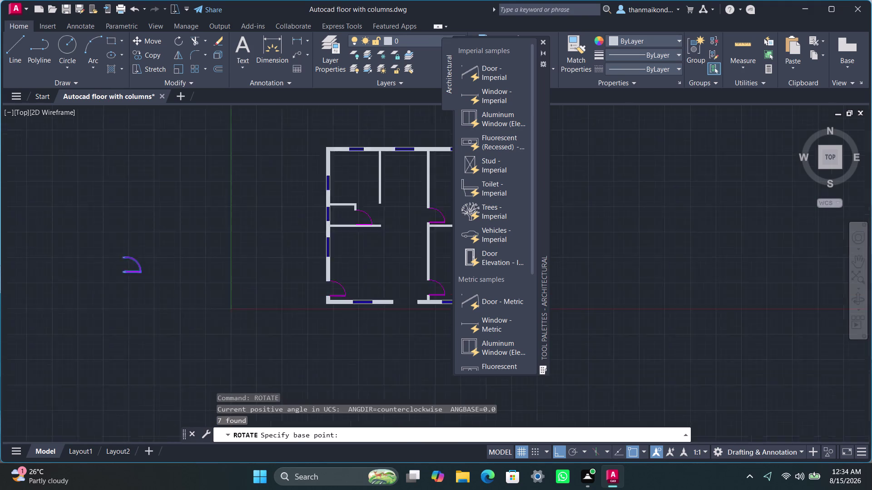
scroll(up, 3)
click(128, 280)
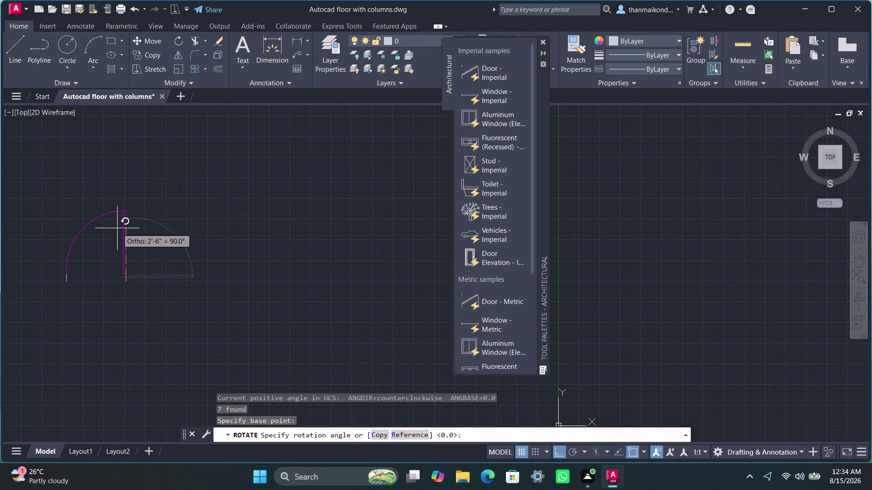
click(113, 229)
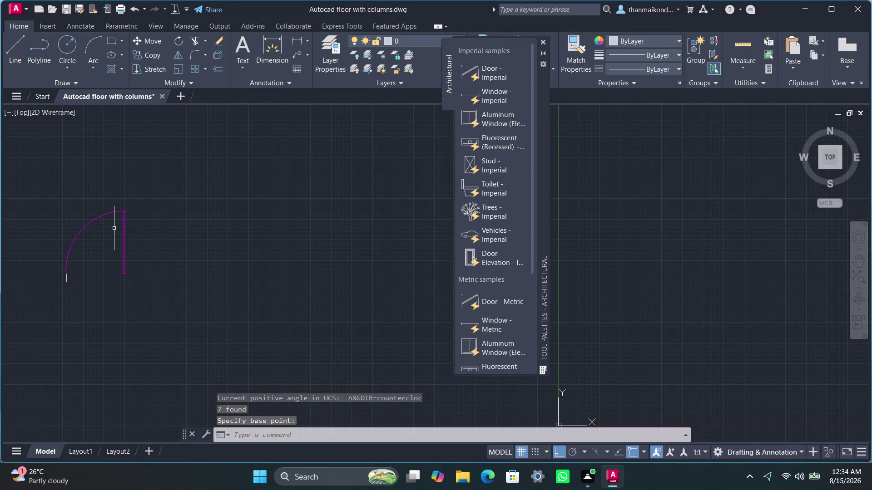
scroll(down, 3)
middle_drag(201, 262, 287, 255)
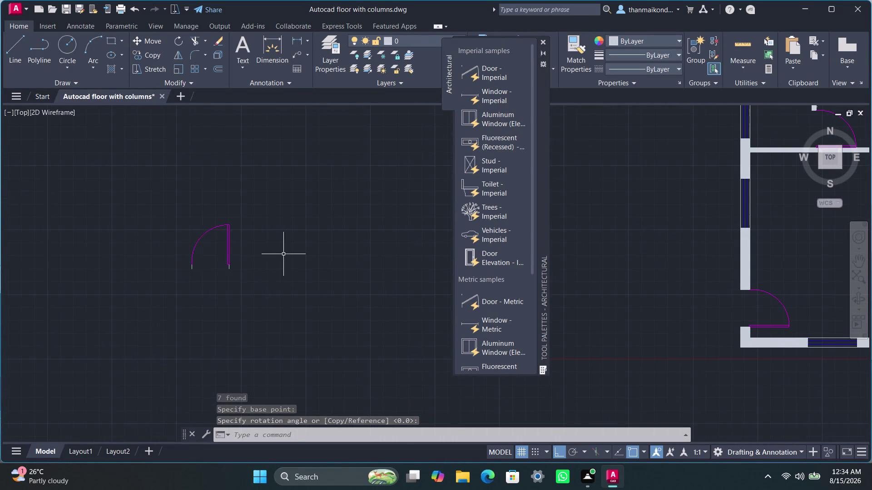
key(space)
Select the rotated door swing and try MIRROR, then cancel the attempt.
drag(168, 214, 171, 218)
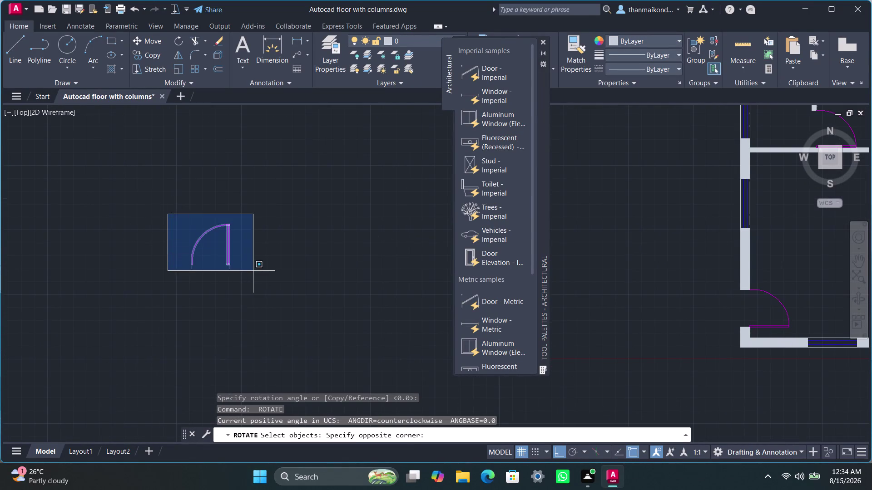
click(253, 274)
text(mir)
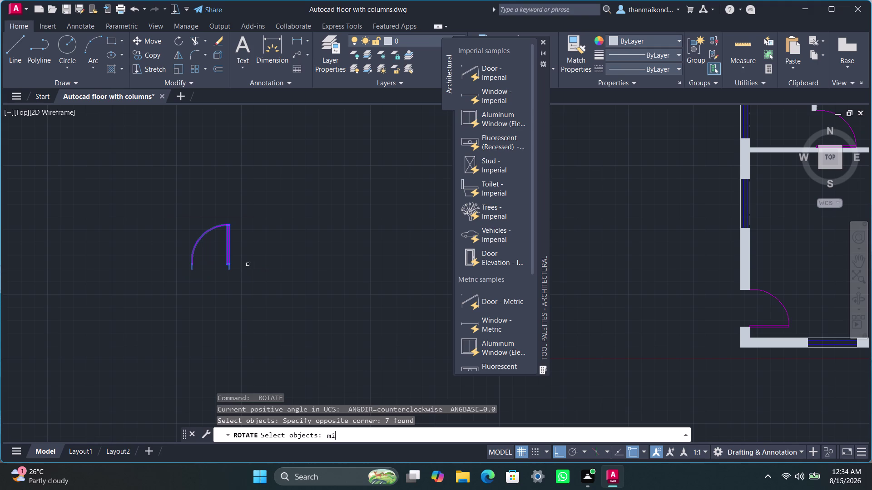
text(ror)
key(Return)
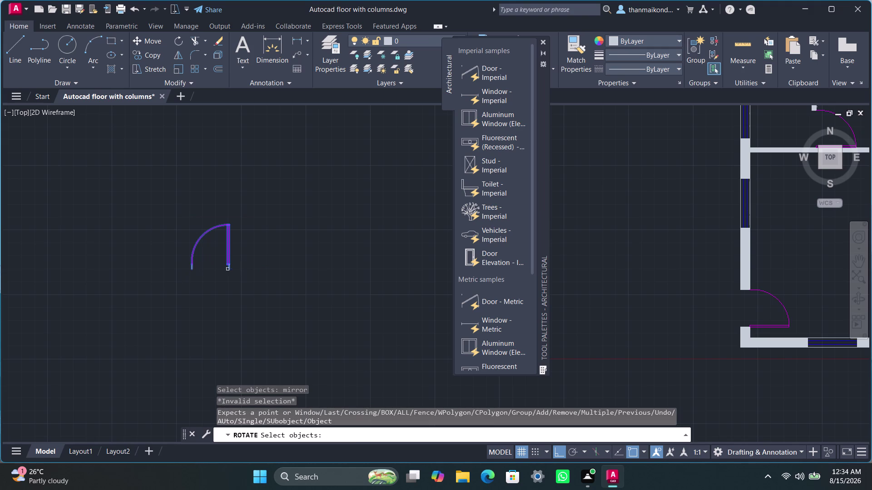
click(194, 269)
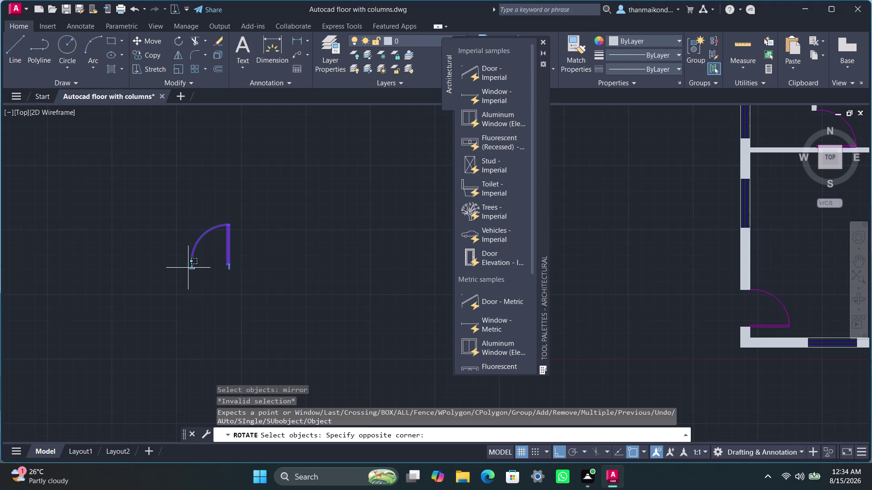
click(189, 268)
click(193, 256)
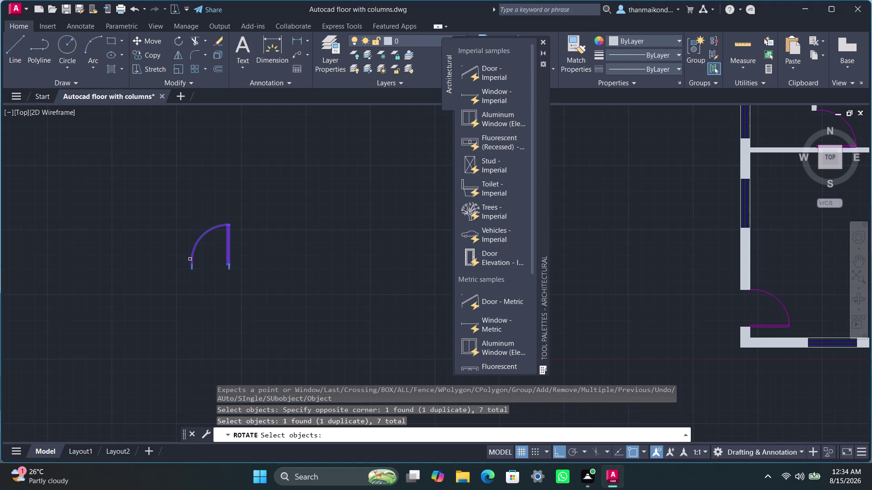
key(Escape)
key(Escape)
key(Escape)
key(Escape)
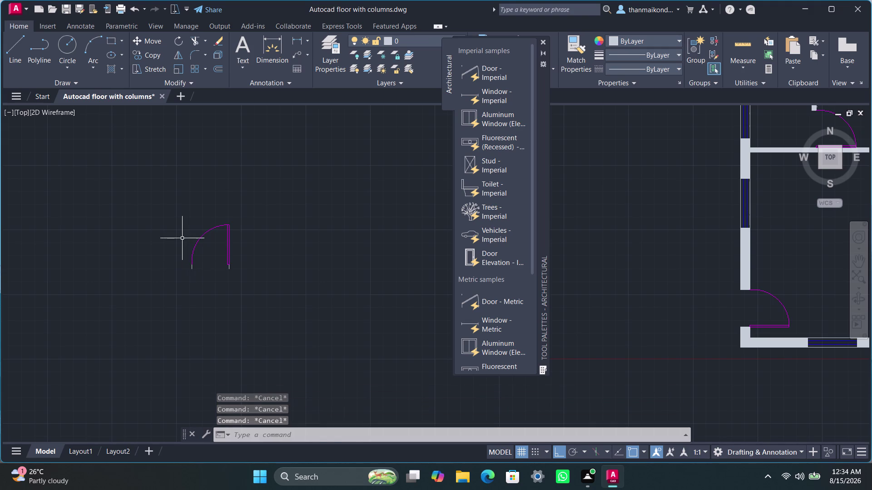
Reselect the door swing and restart MIRROR, cancelling after the first mirror-line point.
click(182, 237)
click(233, 269)
drag(170, 206, 173, 210)
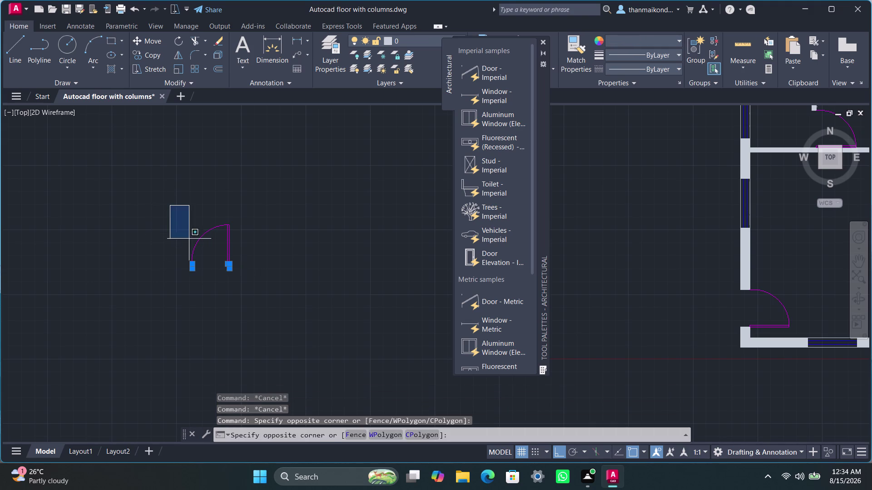
click(256, 276)
text(mirr)
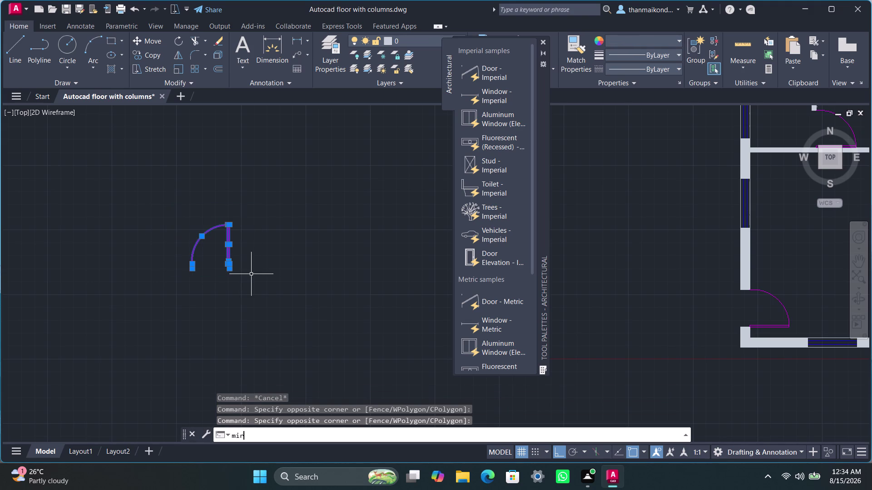
text(or)
key(Return)
click(230, 269)
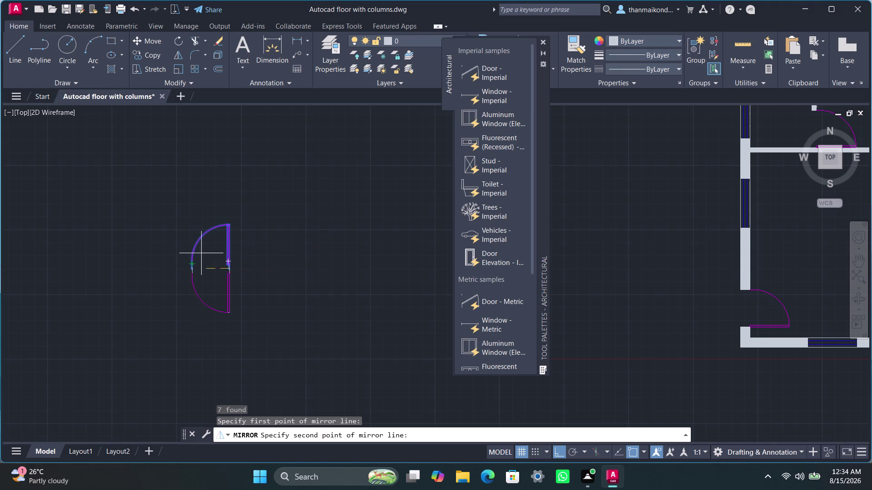
key(Escape)
key(Escape)
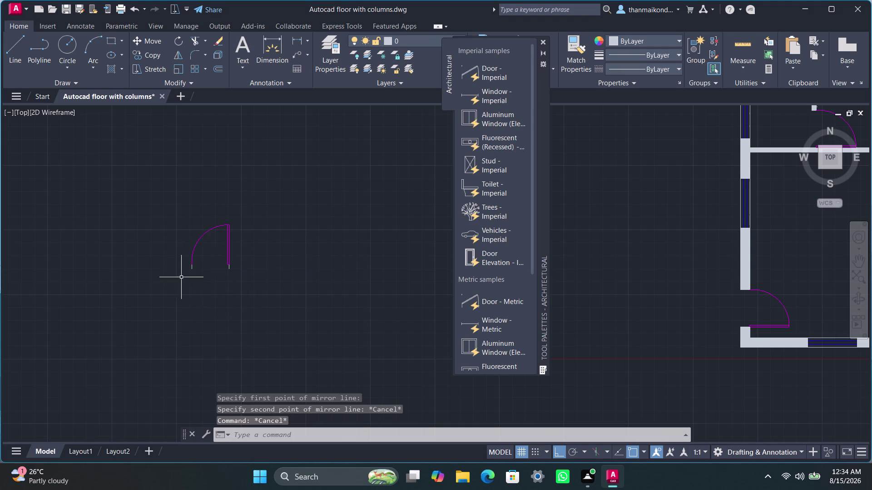
Select the door swing again and set a hinge-based mirror line, then cancel.
click(178, 220)
click(241, 273)
text(mi)
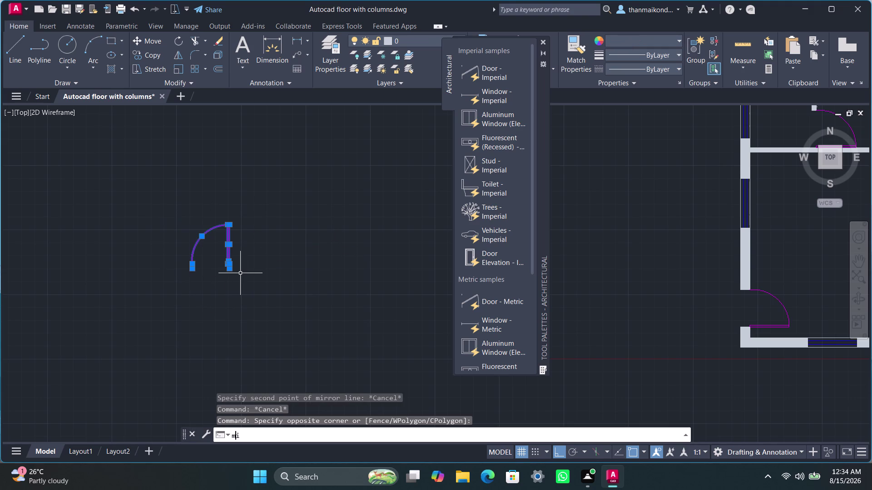
text(rror)
key(Return)
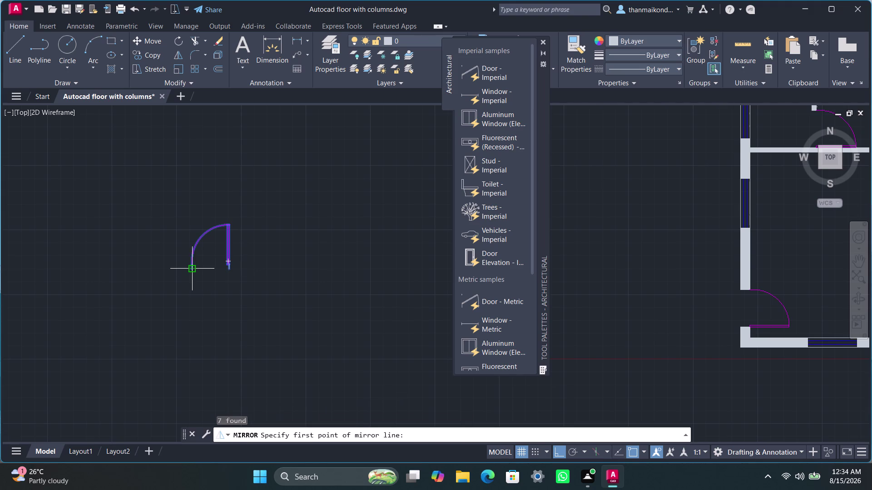
click(193, 272)
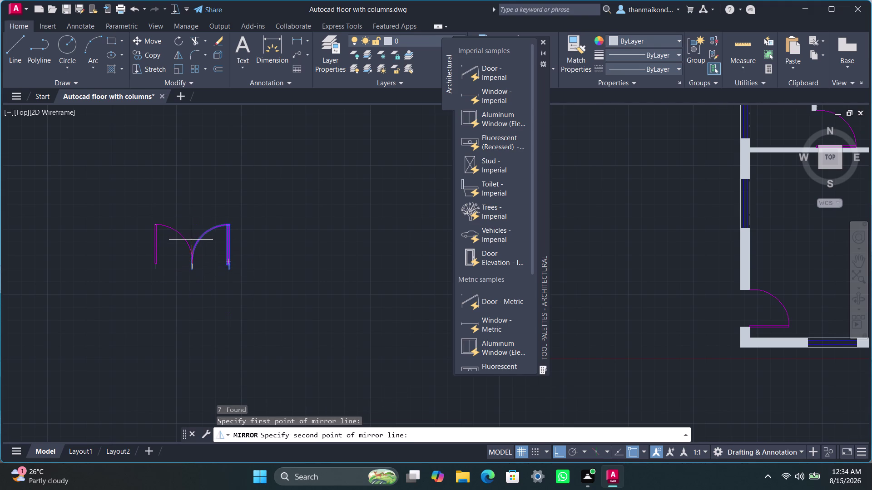
click(189, 240)
key(Escape)
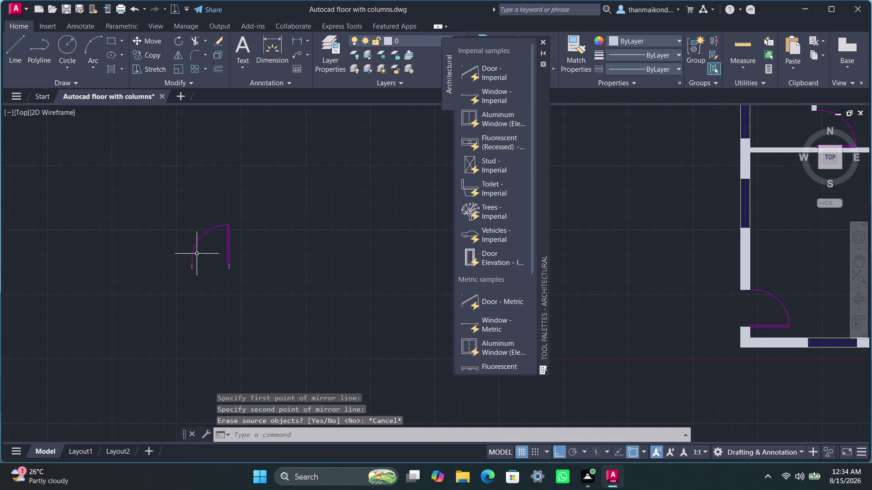
Mirror the door swing across a line at its hinge, keeping the original leaf.
drag(188, 222, 187, 228)
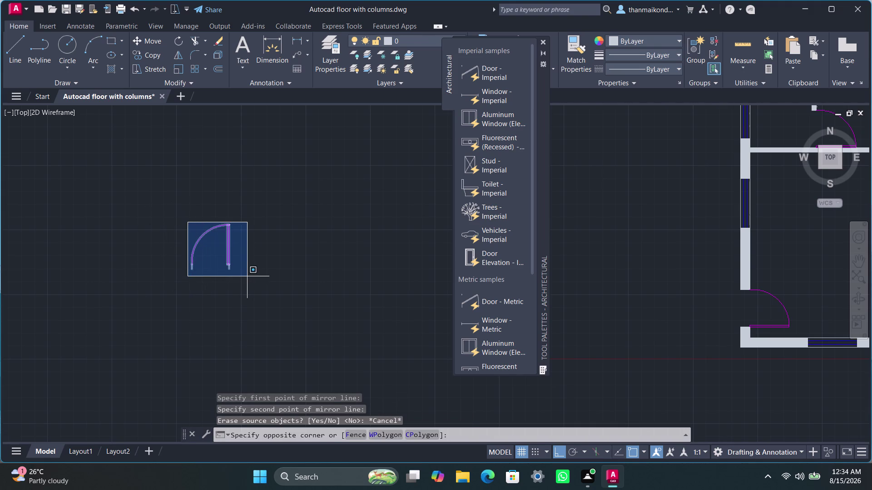
click(256, 275)
text(mirr)
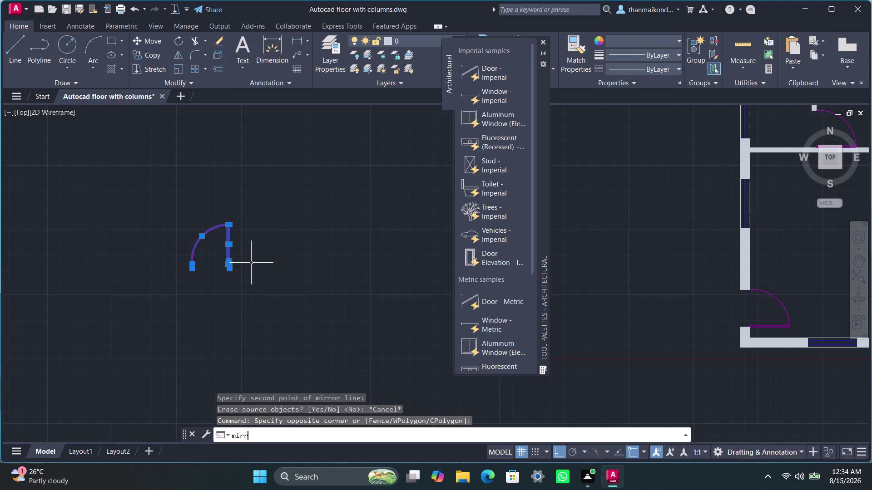
text(o)
key(r)
key(Return)
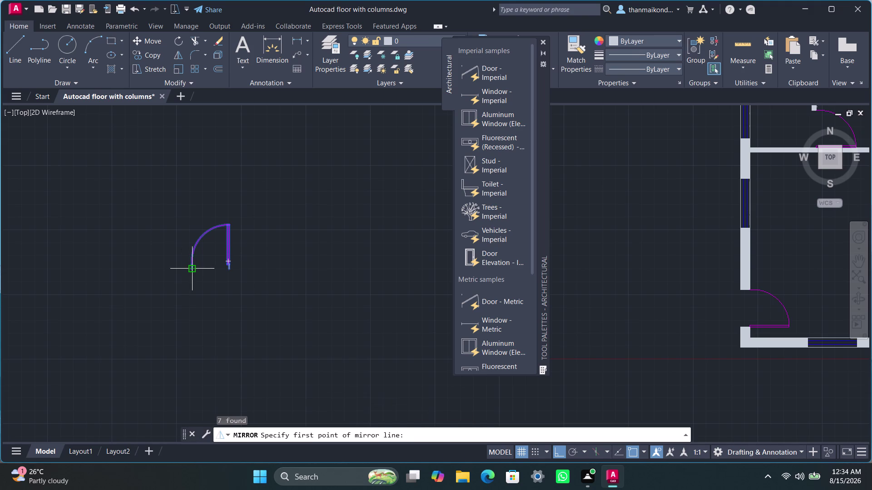
click(190, 270)
click(174, 239)
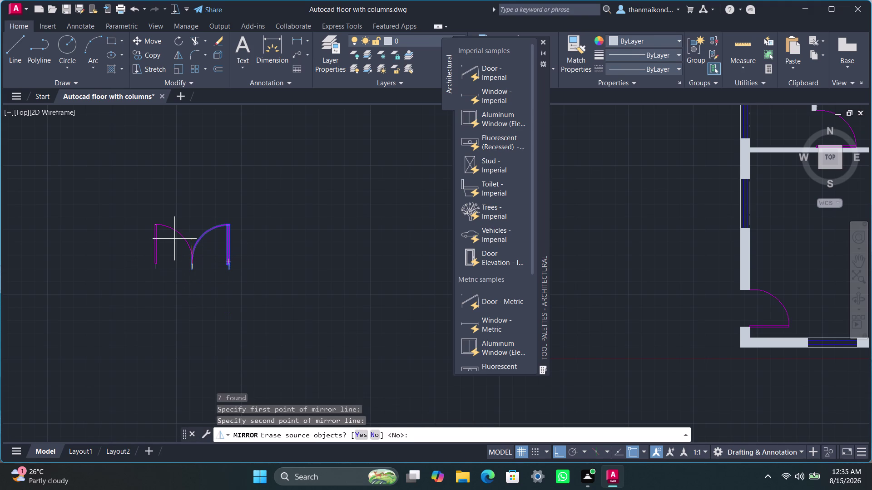
key(space)
scroll(up, 3)
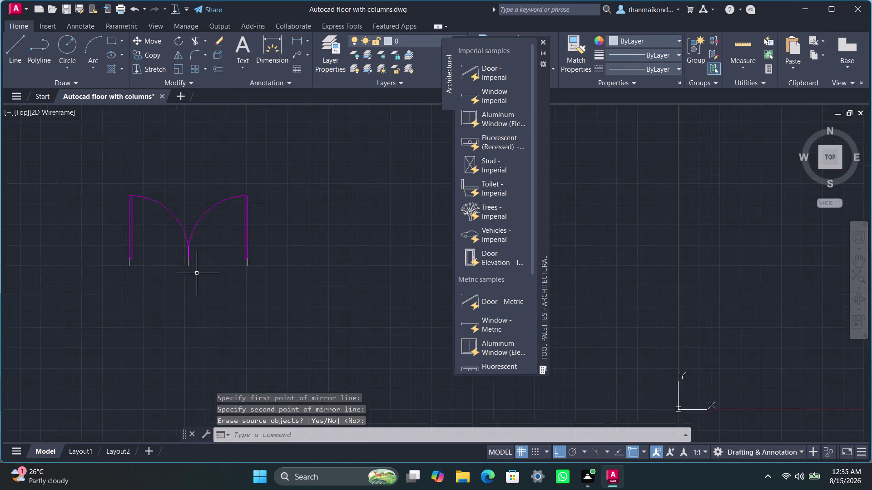
scroll(up, 3)
scroll(down, 3)
scroll(down, 3)
middle_drag(219, 281, 168, 282)
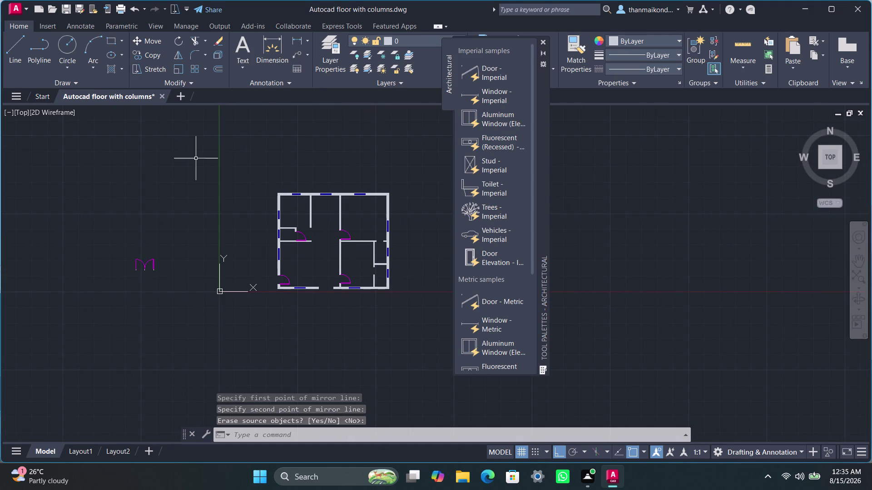
Zoom to the wall gap and cancel the accidentally repeated Mirror command.
scroll(up, 3)
scroll(up, 3)
middle_drag(334, 294, 277, 301)
scroll(up, 3)
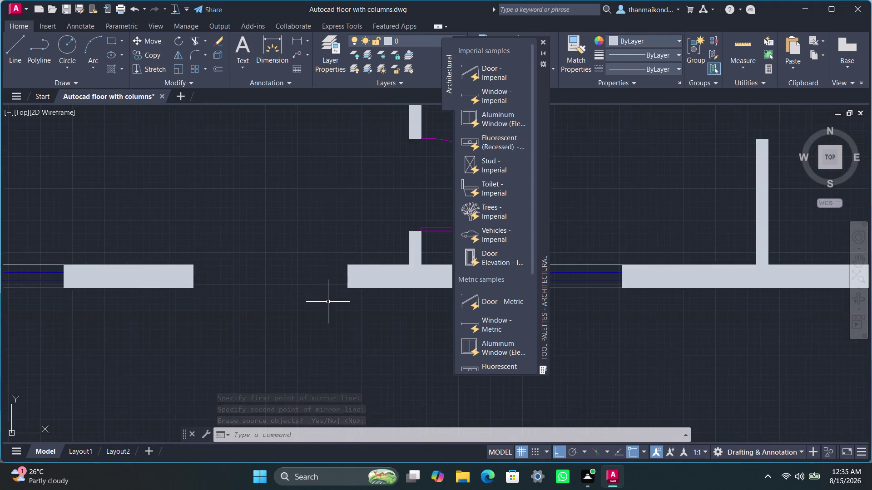
scroll(down, 3)
middle_drag(316, 303, 305, 305)
key(space)
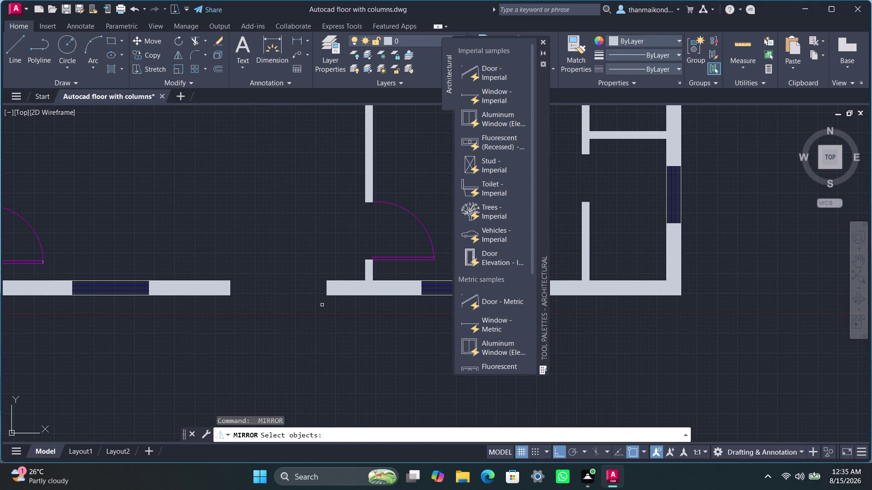
text(off)
key(Escape)
key(Escape)
key(Escape)
key(Escape)
Draw a 1' guide line from the right wall end with LINE.
text(li)
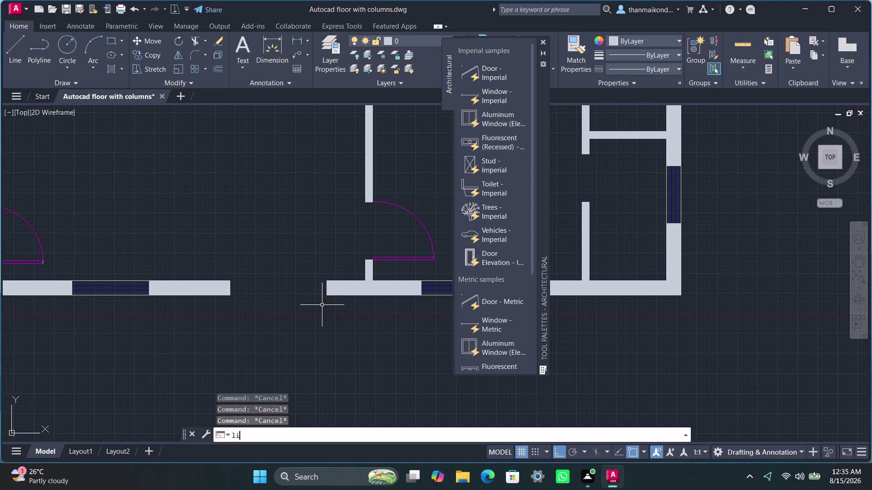
text(ne)
key(Return)
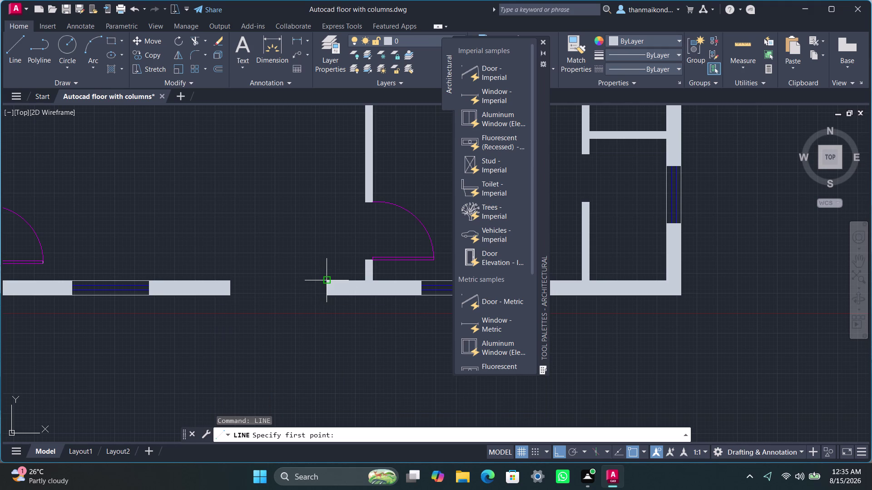
scroll(up, 3)
click(326, 279)
click(327, 266)
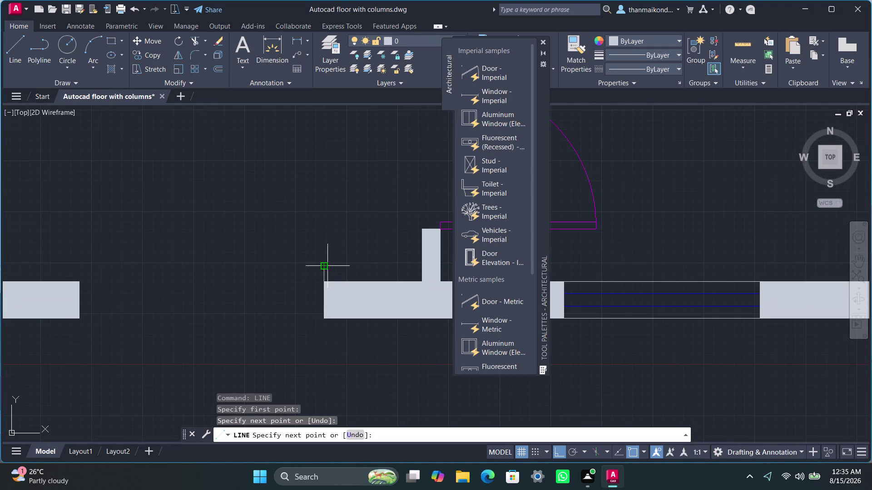
text(1')
key(Return)
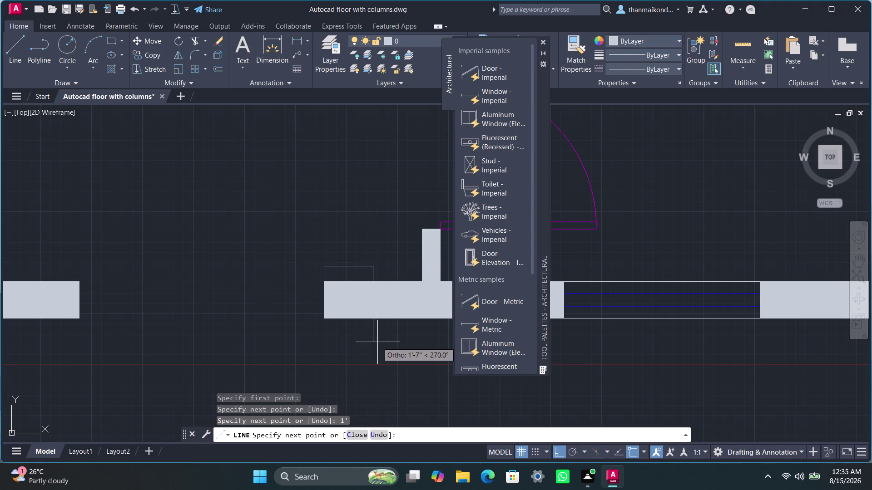
Replace that segment with 6" and close the guide outline below the wall.
key(ctrl+z)
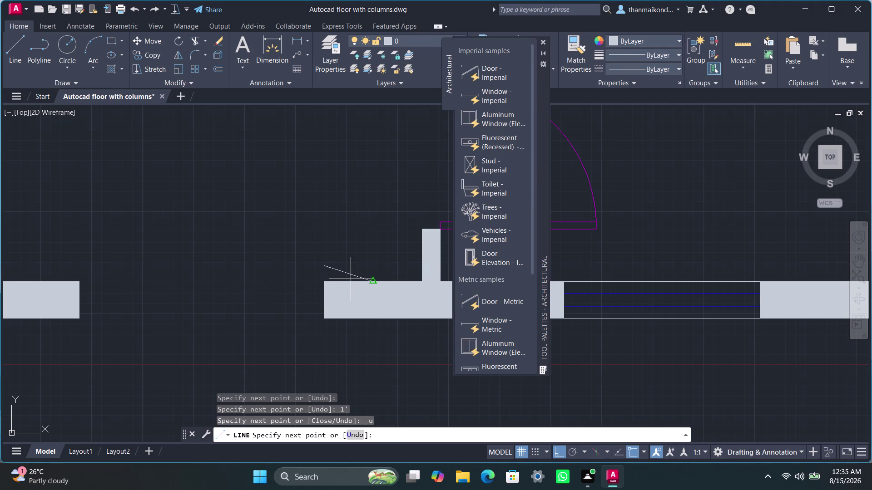
text(6")
key(Return)
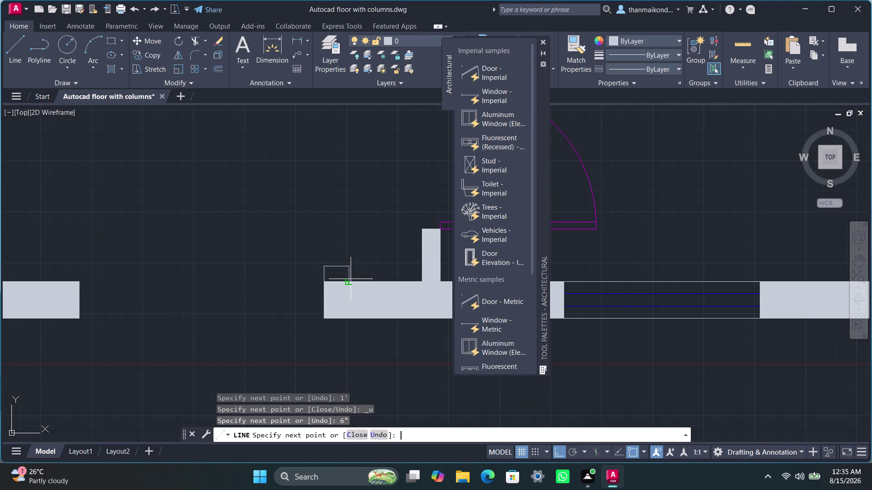
click(351, 332)
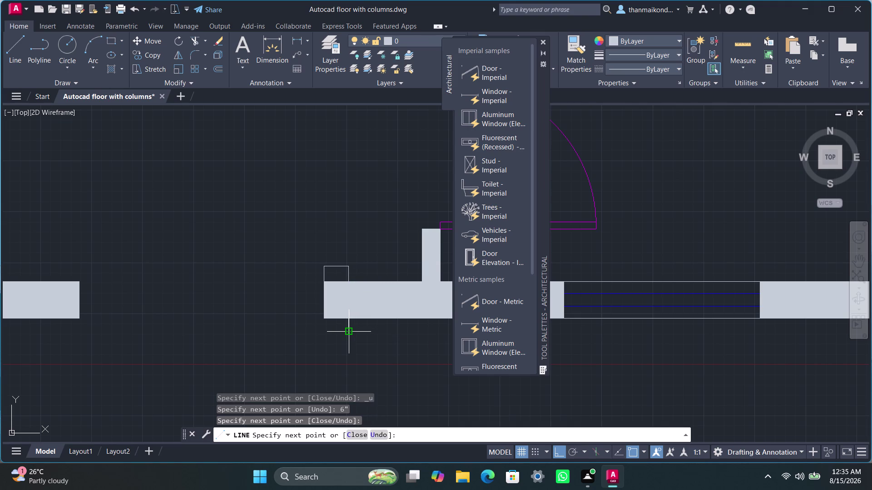
scroll(up, 3)
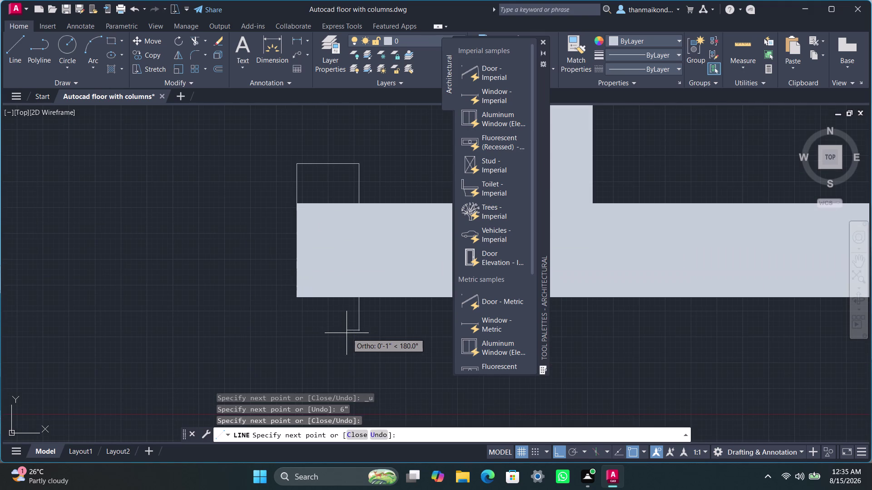
click(298, 331)
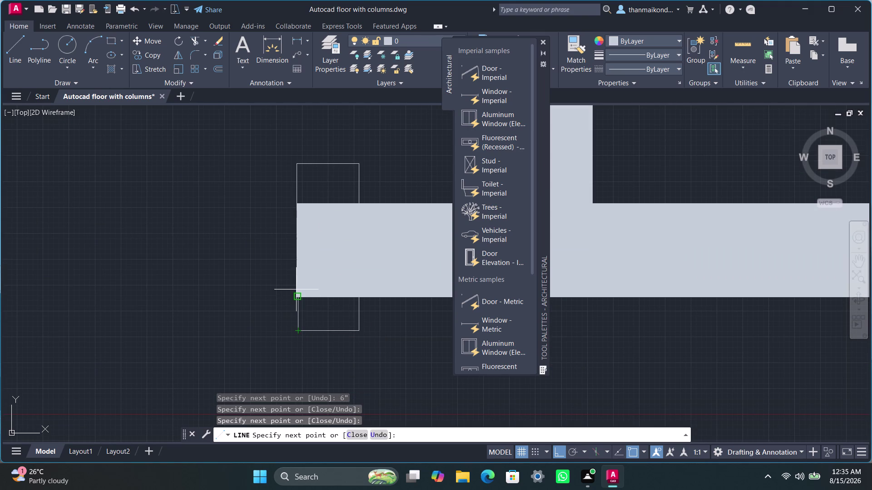
key(Escape)
key(Escape)
key(Escape)
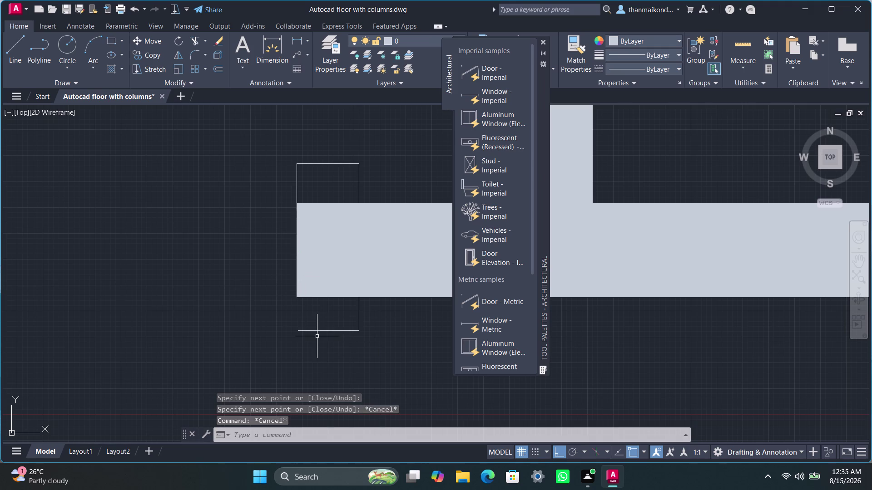
key(Escape)
Pan to the left wall's end and start a guide line upward from it.
scroll(down, 3)
middle_drag(319, 338, 349, 344)
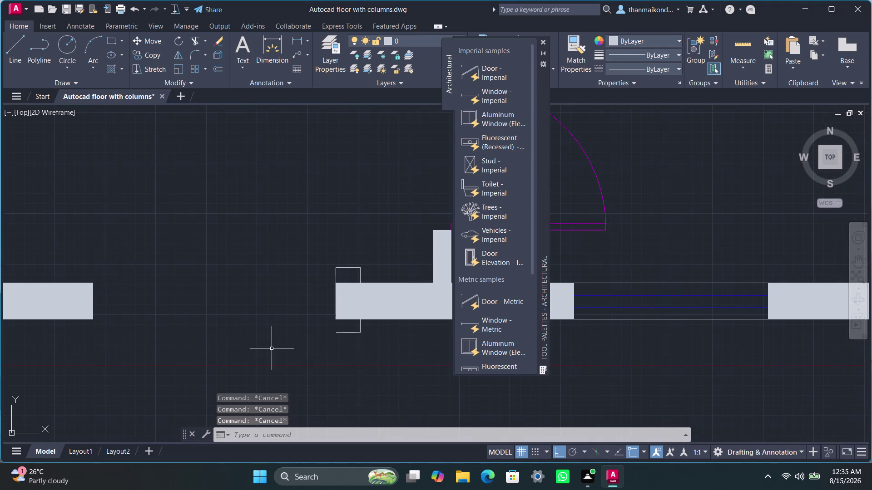
scroll(down, 3)
middle_drag(214, 340, 287, 339)
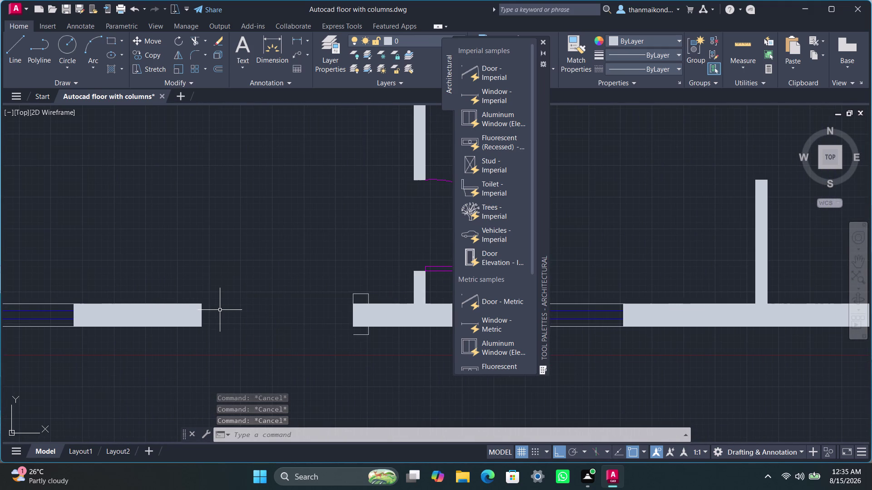
text(li)
text(ne)
key(Return)
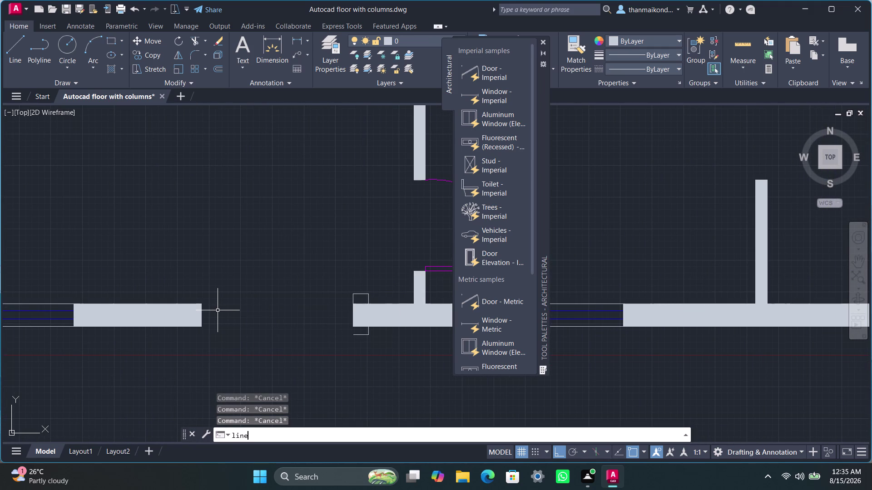
click(199, 302)
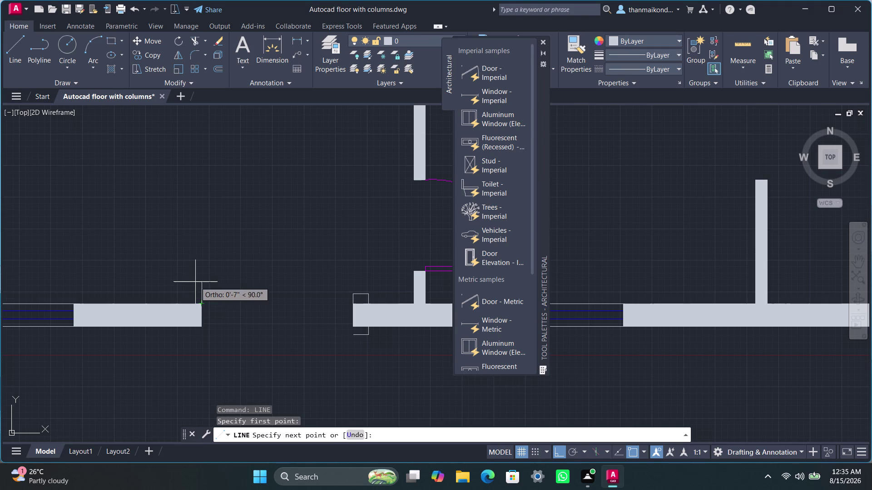
click(195, 282)
Finish the left guide outline with a 6" segment below the wall.
text(6")
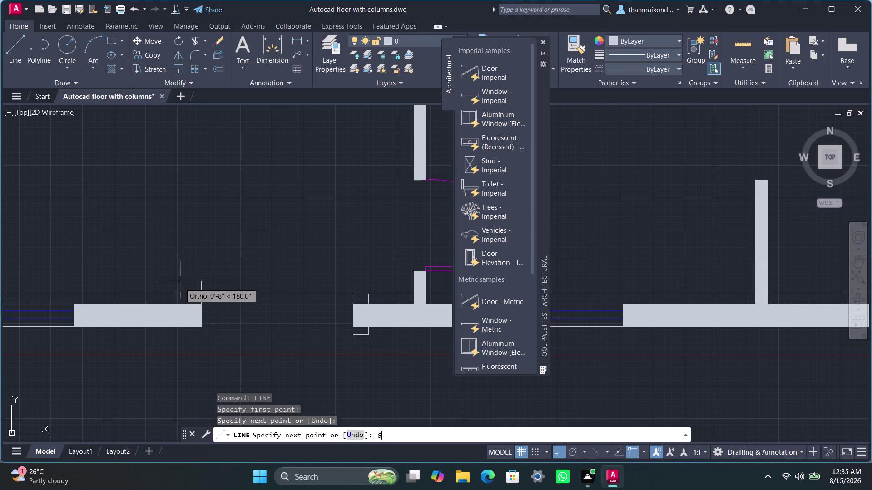
key(Return)
click(187, 342)
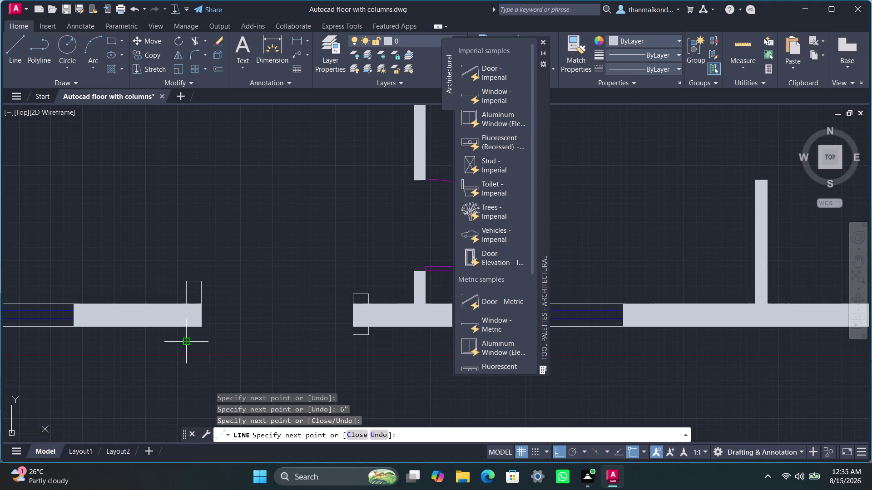
key(Escape)
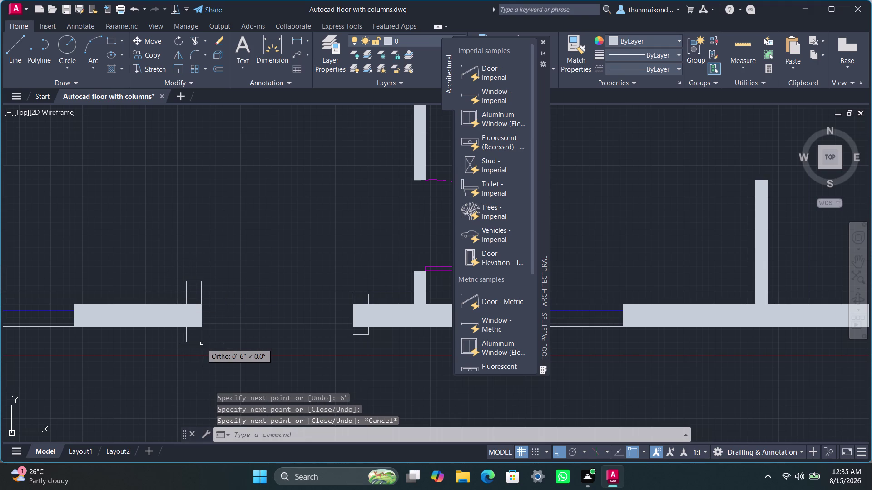
key(Escape)
key(Escape)
key(Escape)
Start the TRIM command to cut the walls at the guides.
text(tri)
key(m)
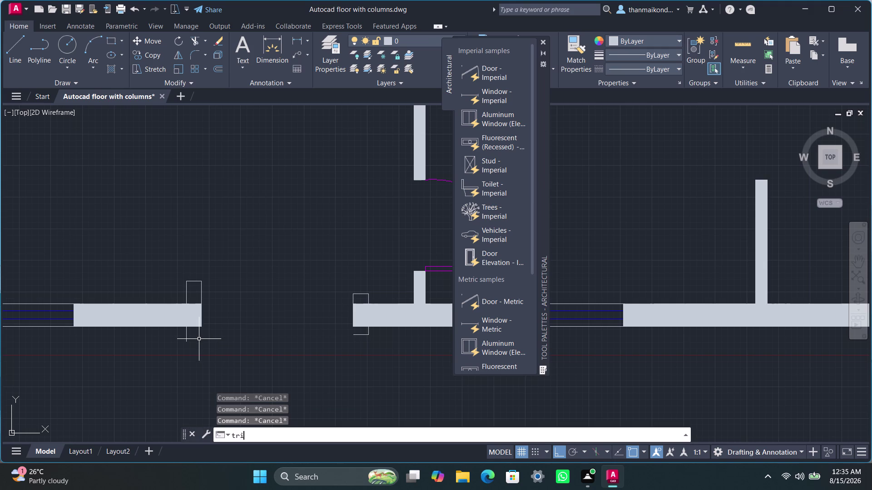
key(Return)
scroll(up, 3)
Fence-trim the wall lines across the left guide outline.
scroll(up, 3)
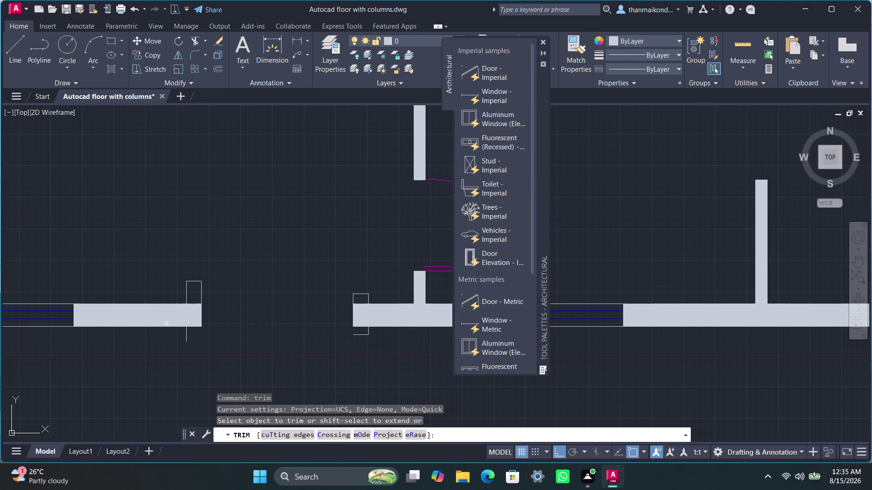
scroll(down, 3)
middle_drag(229, 308, 261, 296)
scroll(up, 3)
drag(224, 299, 226, 361)
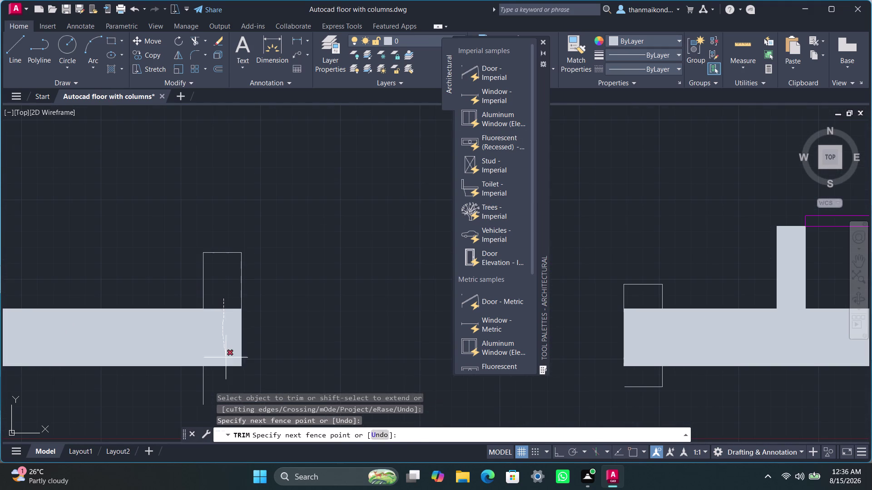
drag(225, 362, 226, 376)
drag(235, 307, 254, 304)
drag(253, 303, 255, 304)
drag(199, 276, 237, 278)
drag(230, 243, 230, 267)
Trim away the leftover guide lines along the wall.
scroll(down, 3)
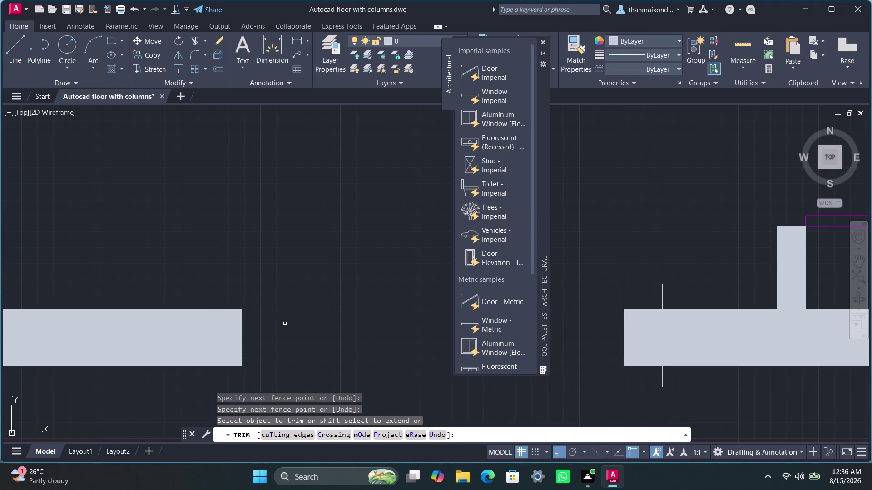
middle_drag(276, 329, 277, 302)
scroll(up, 3)
drag(241, 296, 267, 305)
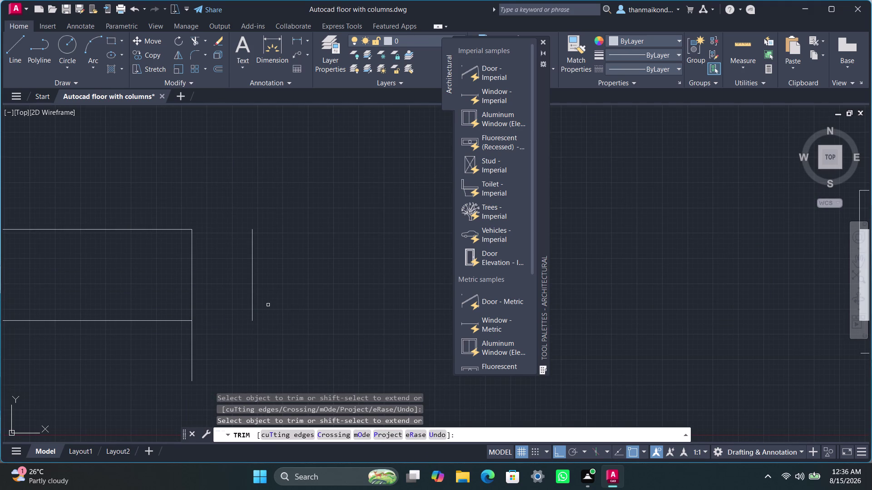
drag(243, 295, 270, 295)
drag(217, 334, 169, 373)
Trim the wall and guide lines at the opposite wall end.
scroll(down, 3)
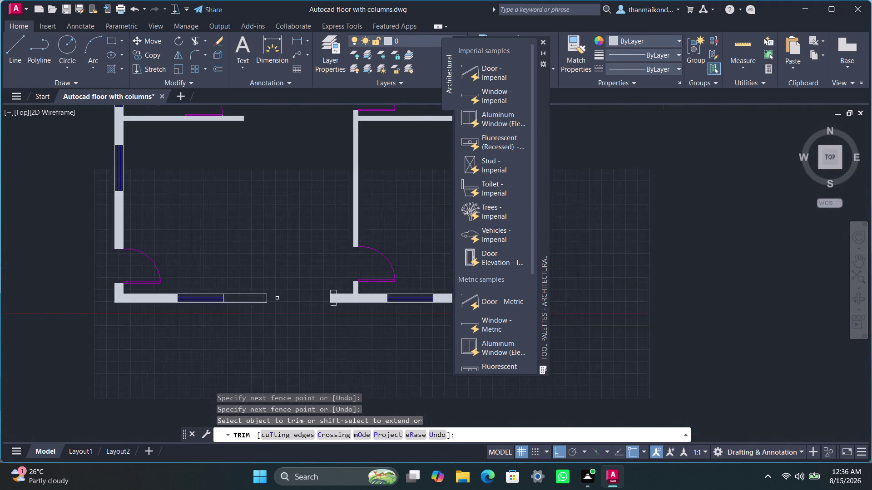
middle_drag(288, 313, 225, 325)
scroll(up, 3)
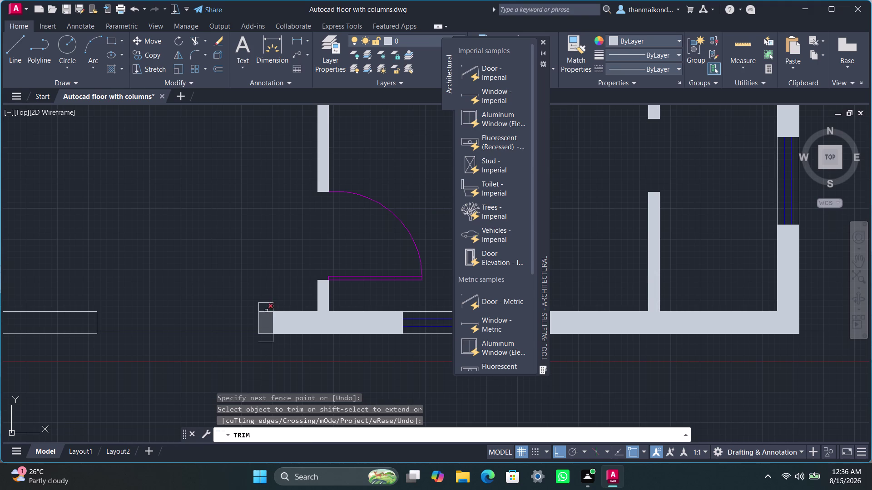
drag(266, 310, 268, 357)
scroll(up, 3)
click(261, 327)
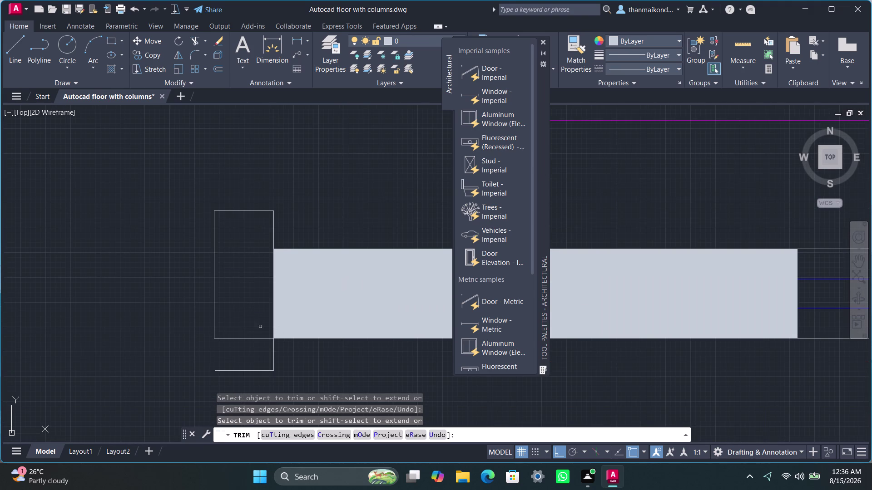
drag(225, 304, 192, 321)
drag(247, 197, 223, 238)
drag(220, 234, 206, 238)
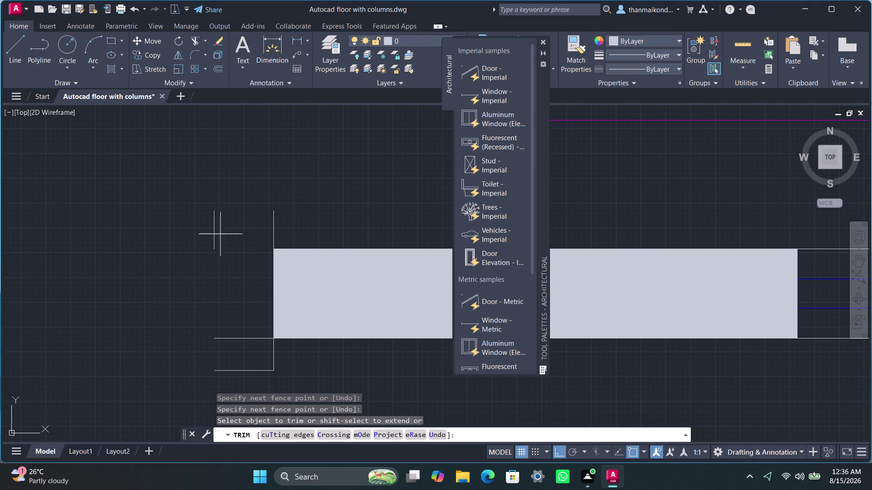
drag(207, 238, 203, 241)
drag(253, 232, 297, 229)
Extend the trim fence over the remaining front-wall lines.
scroll(down, 3)
middle_drag(230, 288, 248, 242)
drag(252, 263, 253, 298)
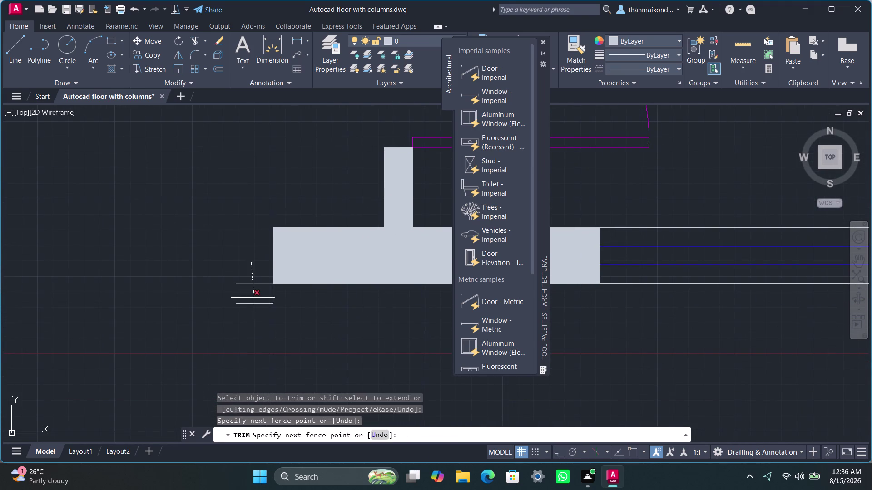
drag(252, 298, 253, 303)
drag(252, 304, 254, 326)
drag(266, 296, 295, 298)
Review the front wall and save the drawing with Ctrl+S.
scroll(down, 3)
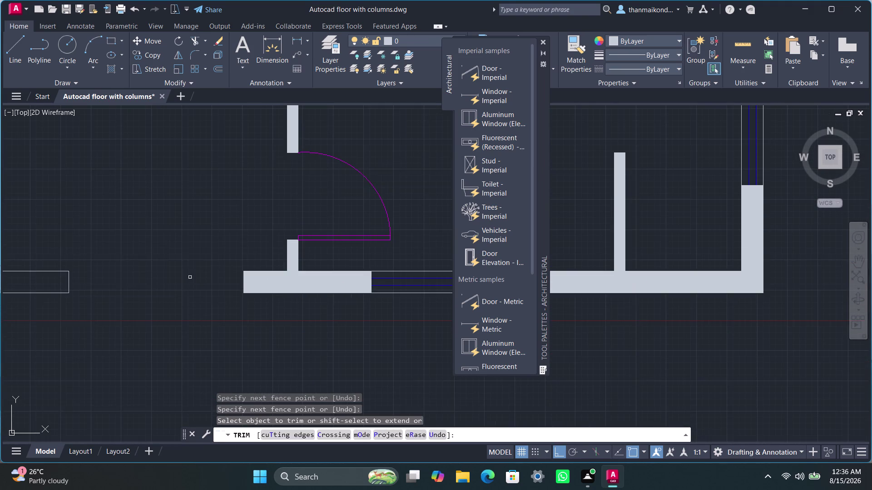
middle_drag(188, 280, 191, 300)
middle_drag(190, 302, 265, 299)
scroll(down, 3)
key(ctrl+s)
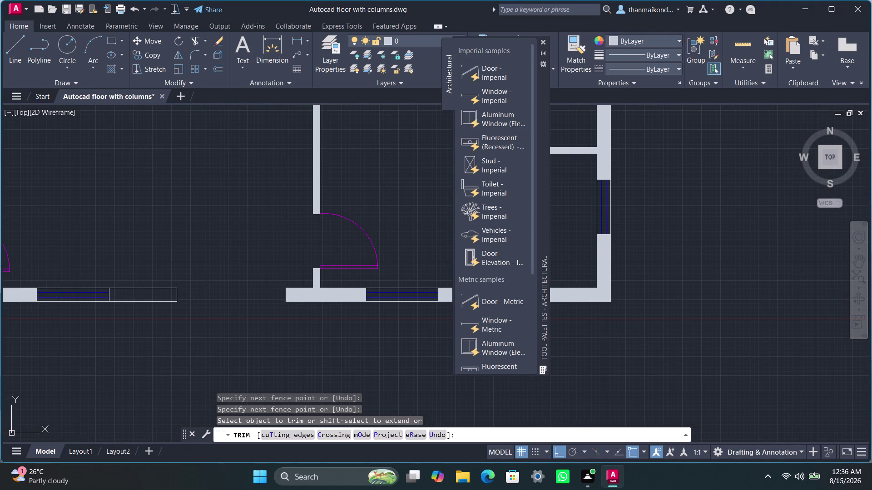
Bring the whole floor plan into view and start HATCH.
scroll(down, 3)
middle_drag(221, 276, 230, 272)
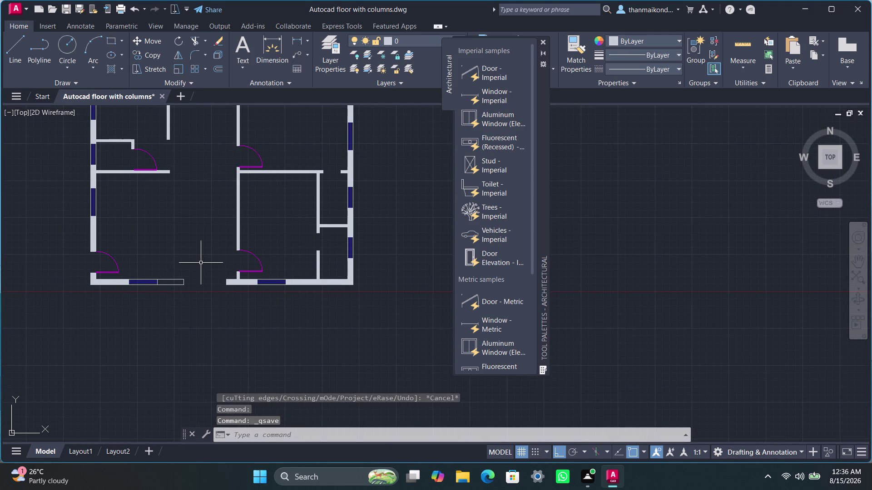
text(hatch)
key(Return)
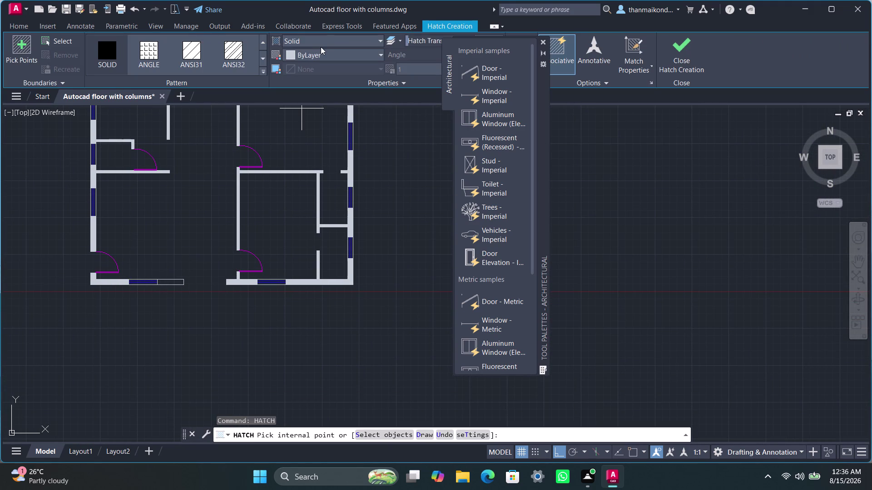
Choose a Solid hatch and colour, pick the wall piece, then cancel the hatch.
click(329, 42)
click(314, 50)
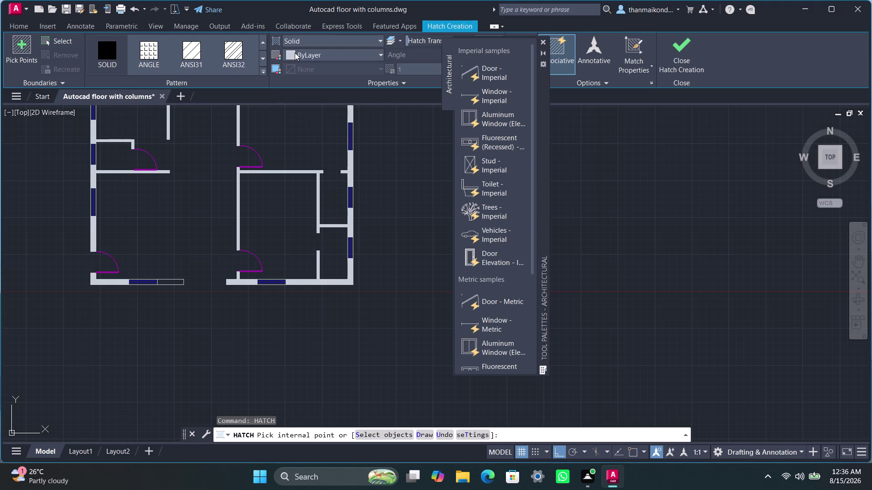
click(318, 53)
click(292, 89)
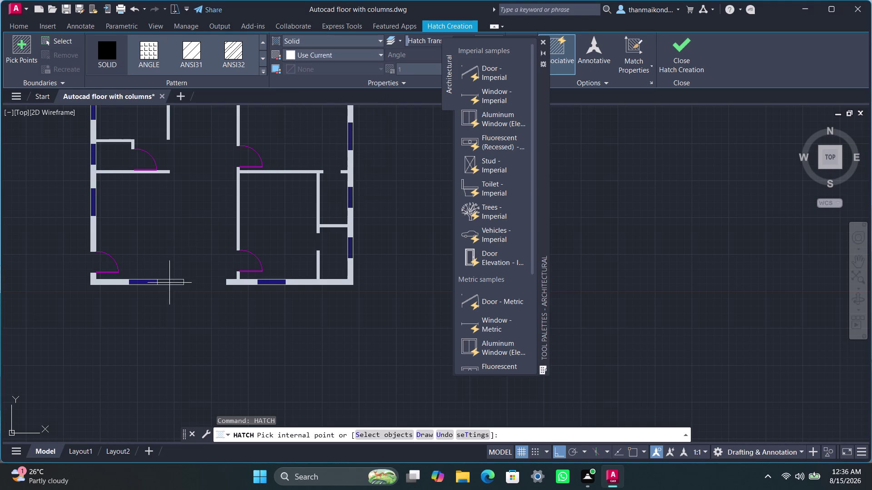
click(168, 281)
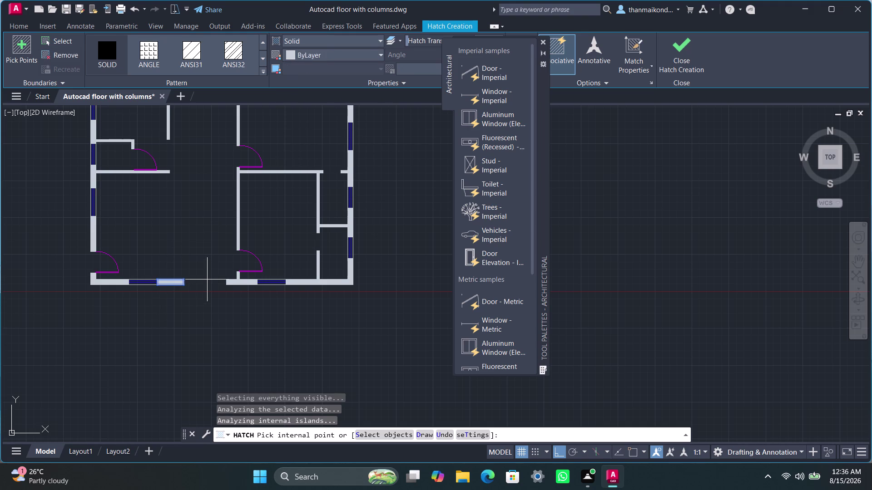
key(Escape)
scroll(down, 3)
middle_drag(167, 255, 241, 283)
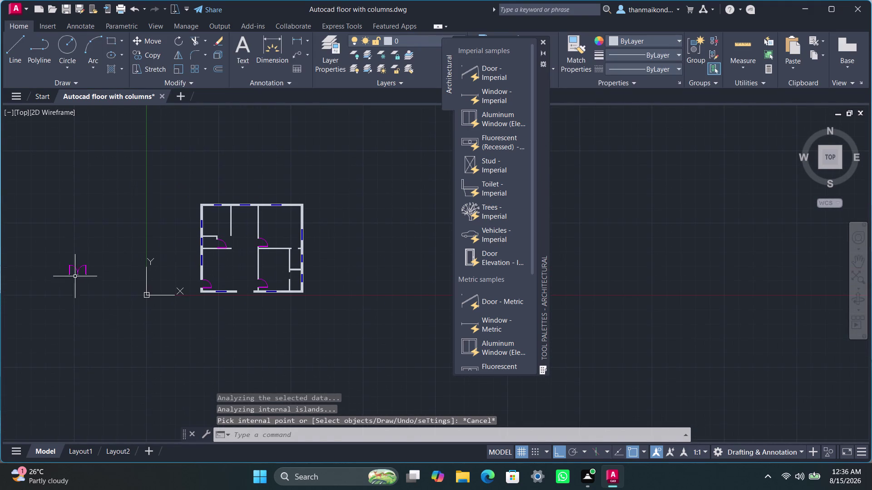
Copy the spare double door and paste it at the front-wall gap's end.
drag(55, 252, 56, 258)
click(102, 284)
key(ctrl+c)
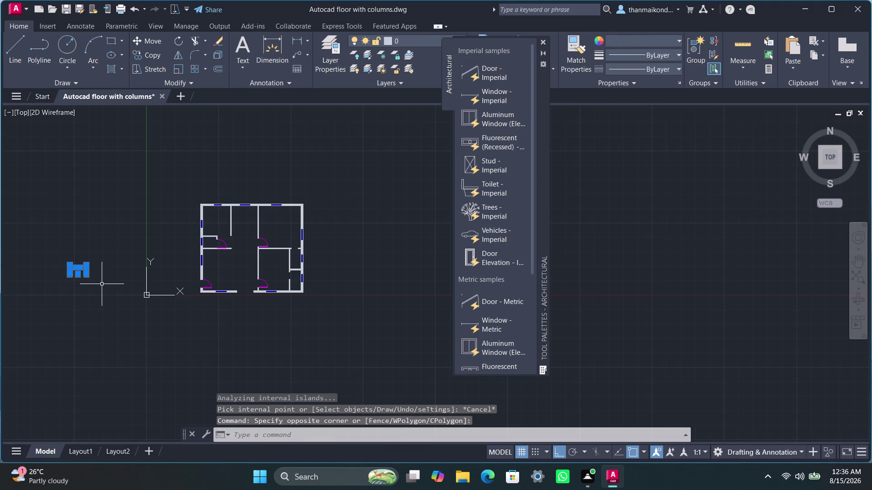
scroll(up, 3)
scroll(up, 3)
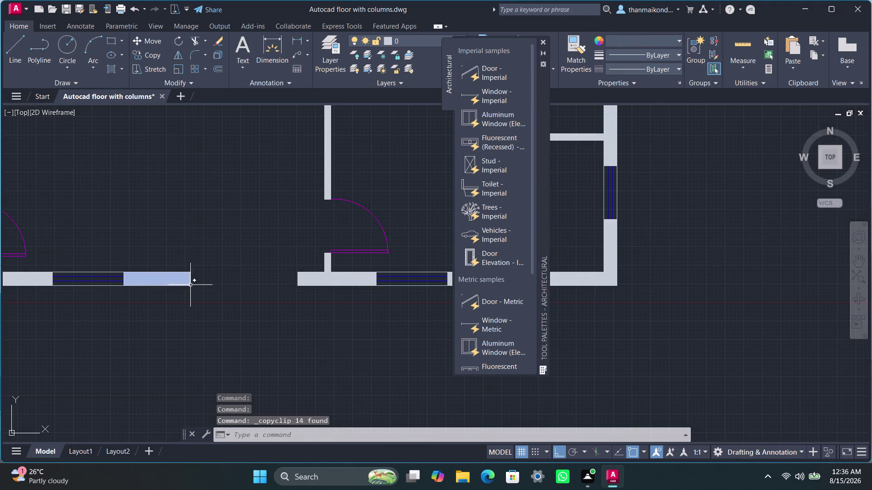
key(ctrl+v)
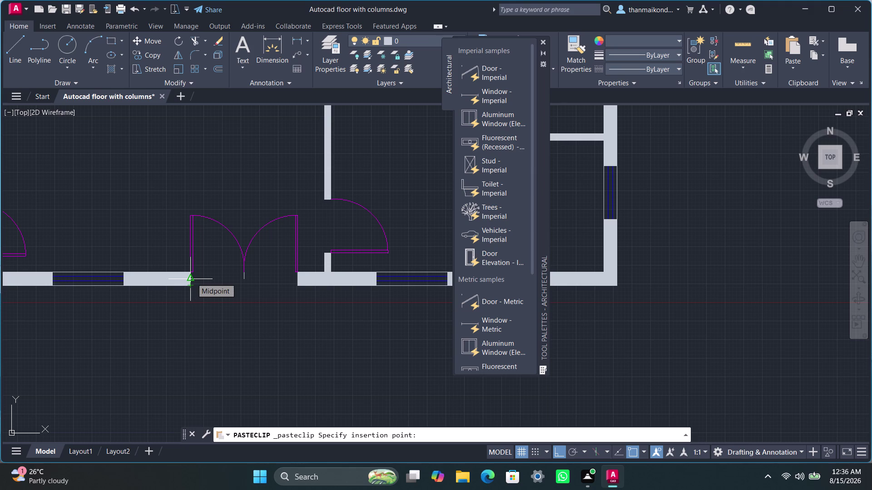
click(192, 279)
Cancel the repeated paste commands that followed the door placement.
key(space)
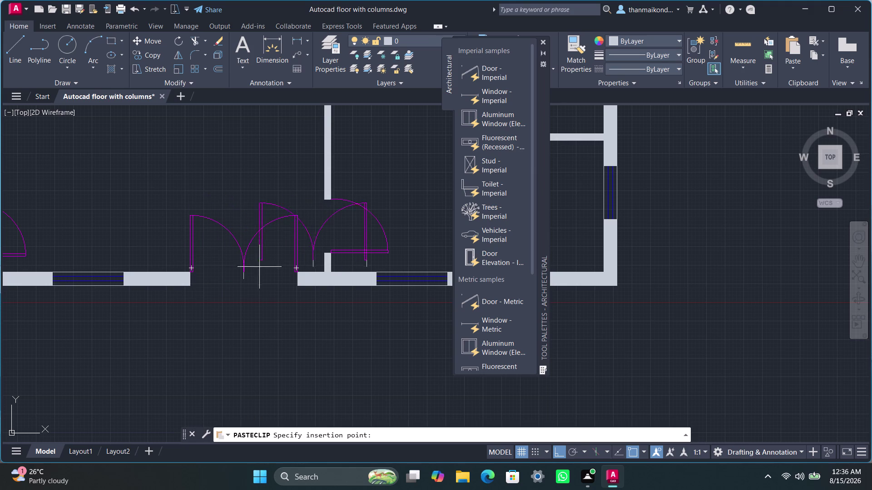
key(Escape)
key(Escape)
key(Escape)
key(Escape)
scroll(up, 3)
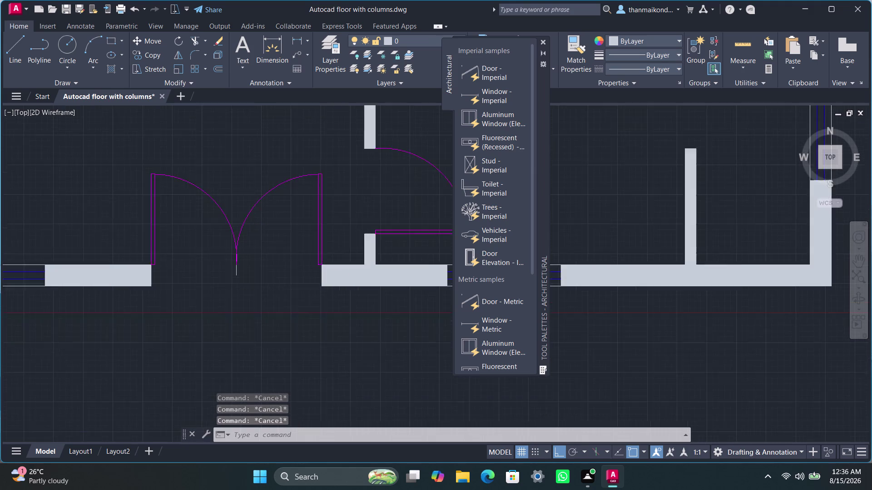
scroll(up, 3)
key(space)
key(Escape)
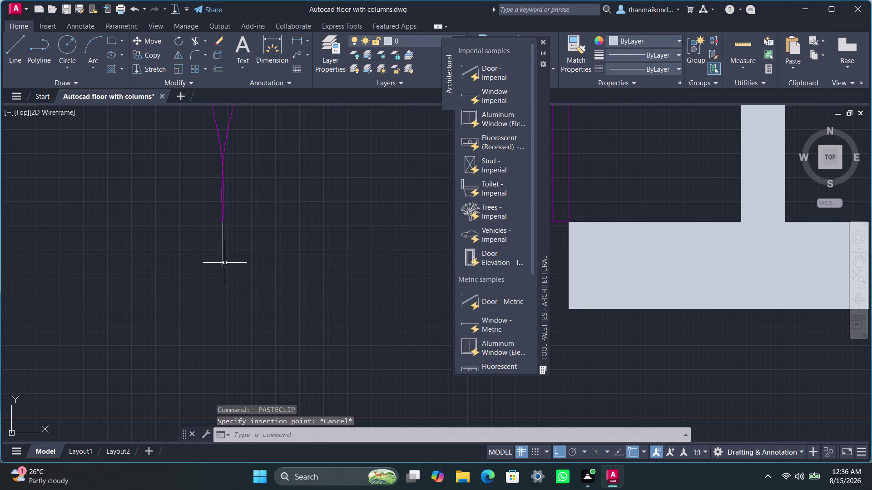
key(Escape)
key(Escape)
key(space)
key(space)
key(space)
key(space)
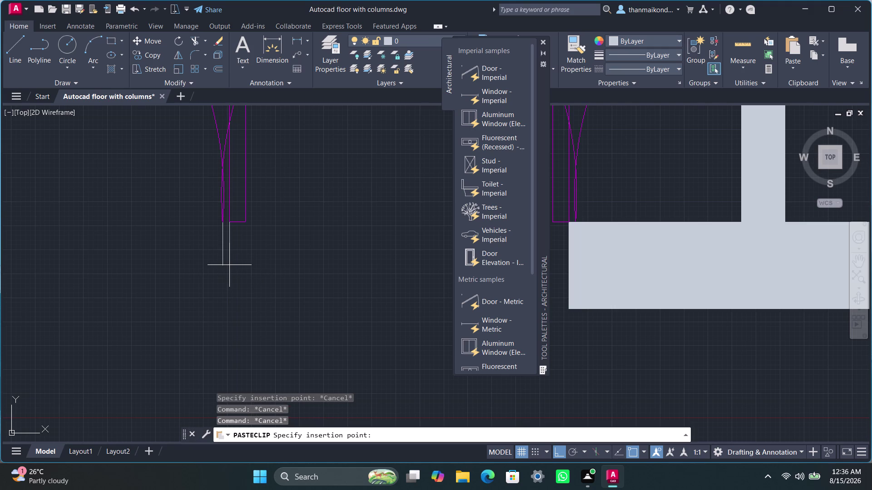
key(Escape)
key(Escape)
key(Escape)
Cancel the pending paste and delete the stray short lines below the door.
key(Escape)
key(Escape)
click(223, 254)
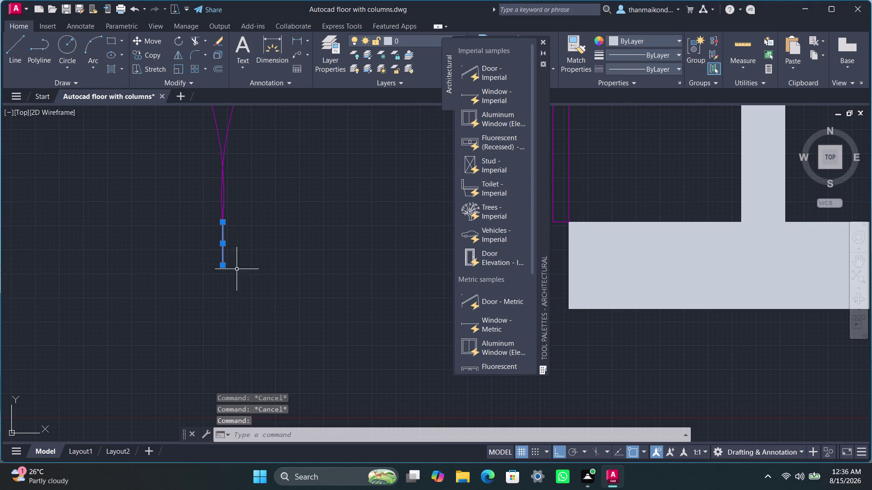
key(Delete)
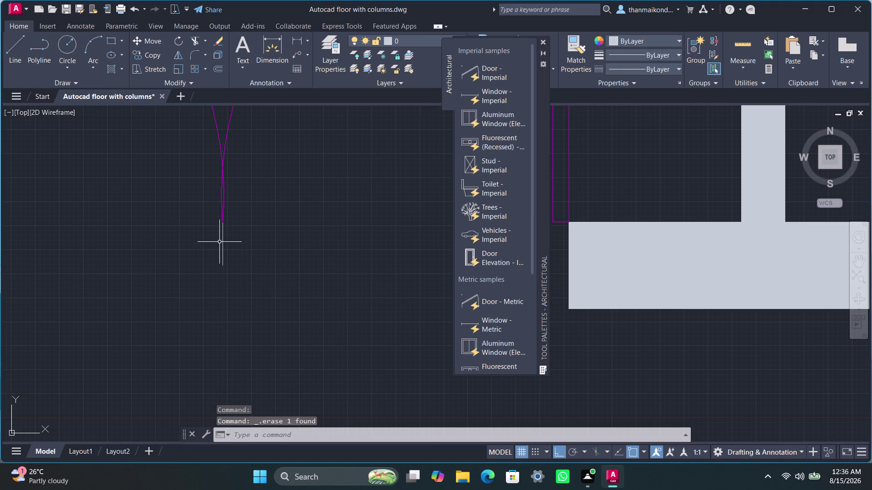
click(223, 245)
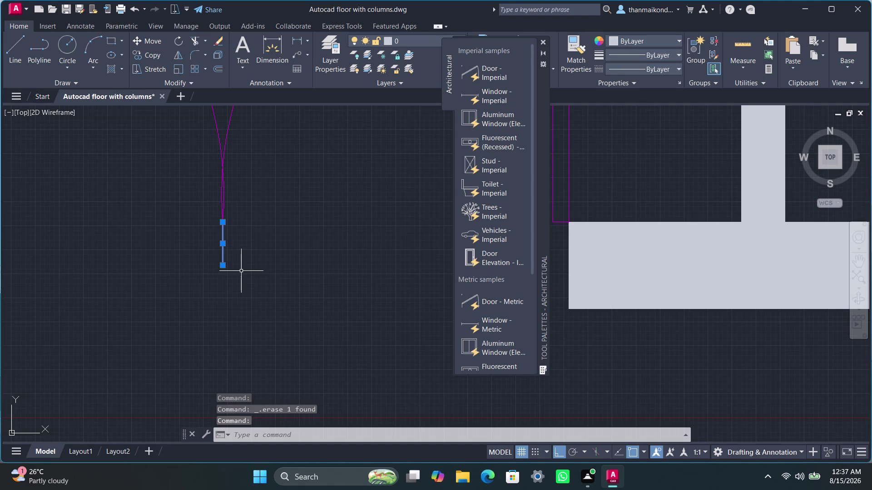
key(Delete)
Zoom out to view the whole plan, clear the selection, and save the drawing.
scroll(down, 3)
scroll(down, 3)
middle_drag(249, 266, 289, 266)
click(233, 176)
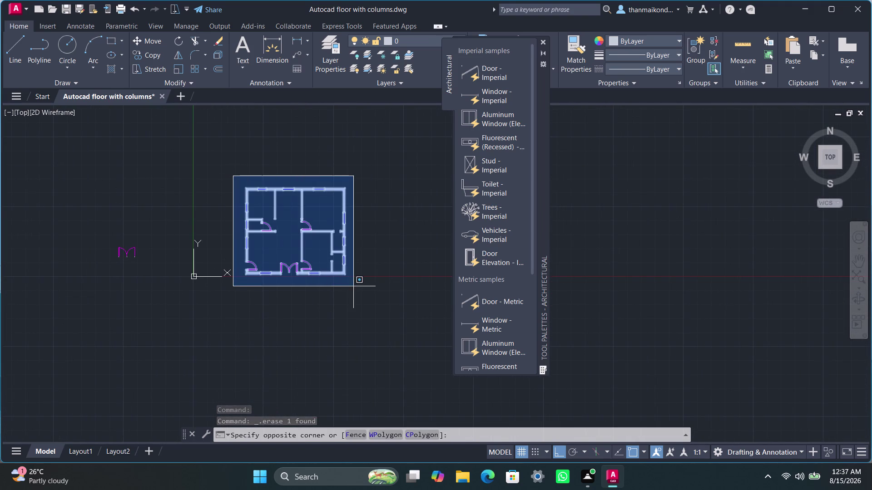
click(354, 286)
click(369, 234)
key(Escape)
key(Escape)
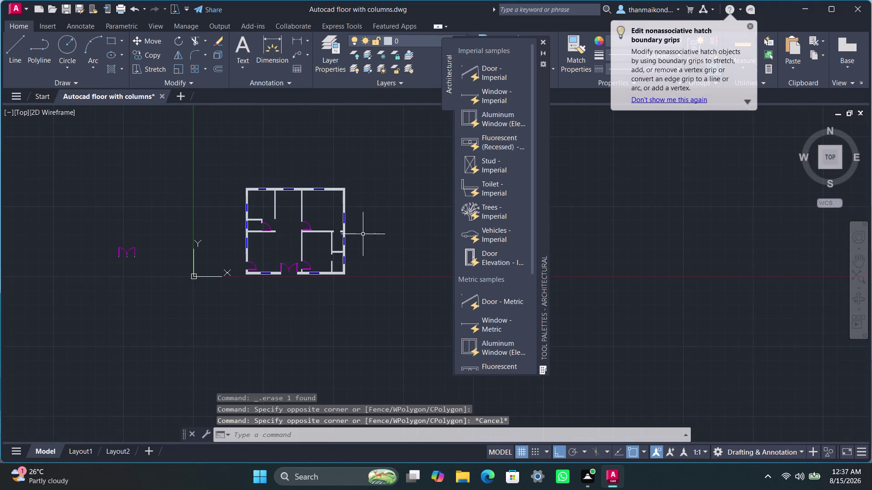
key(Escape)
key(Escape)
key(ctrl+s)
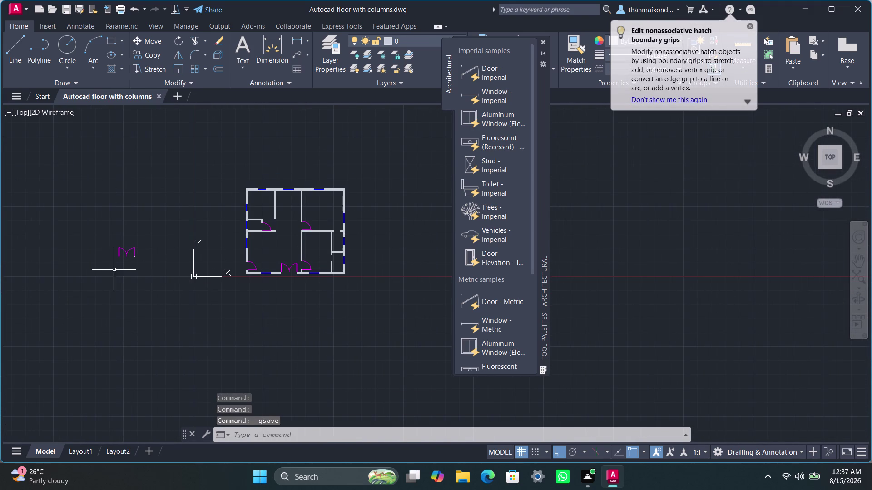
Window-select and erase the spare double-door copy beside the plan.
click(98, 238)
click(153, 269)
key(Delete)
scroll(down, 3)
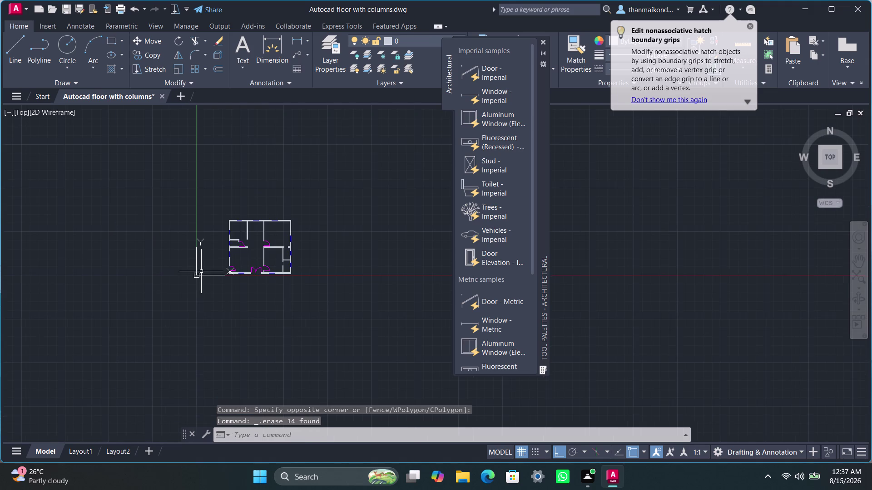
scroll(up, 3)
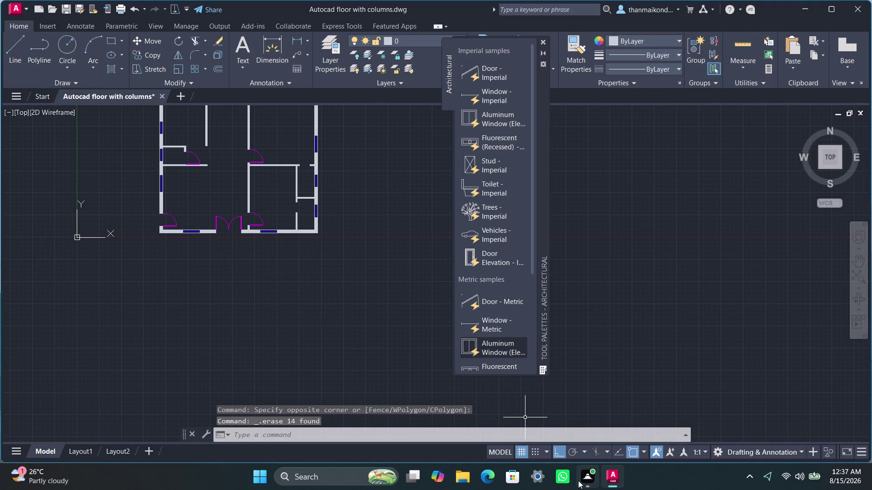